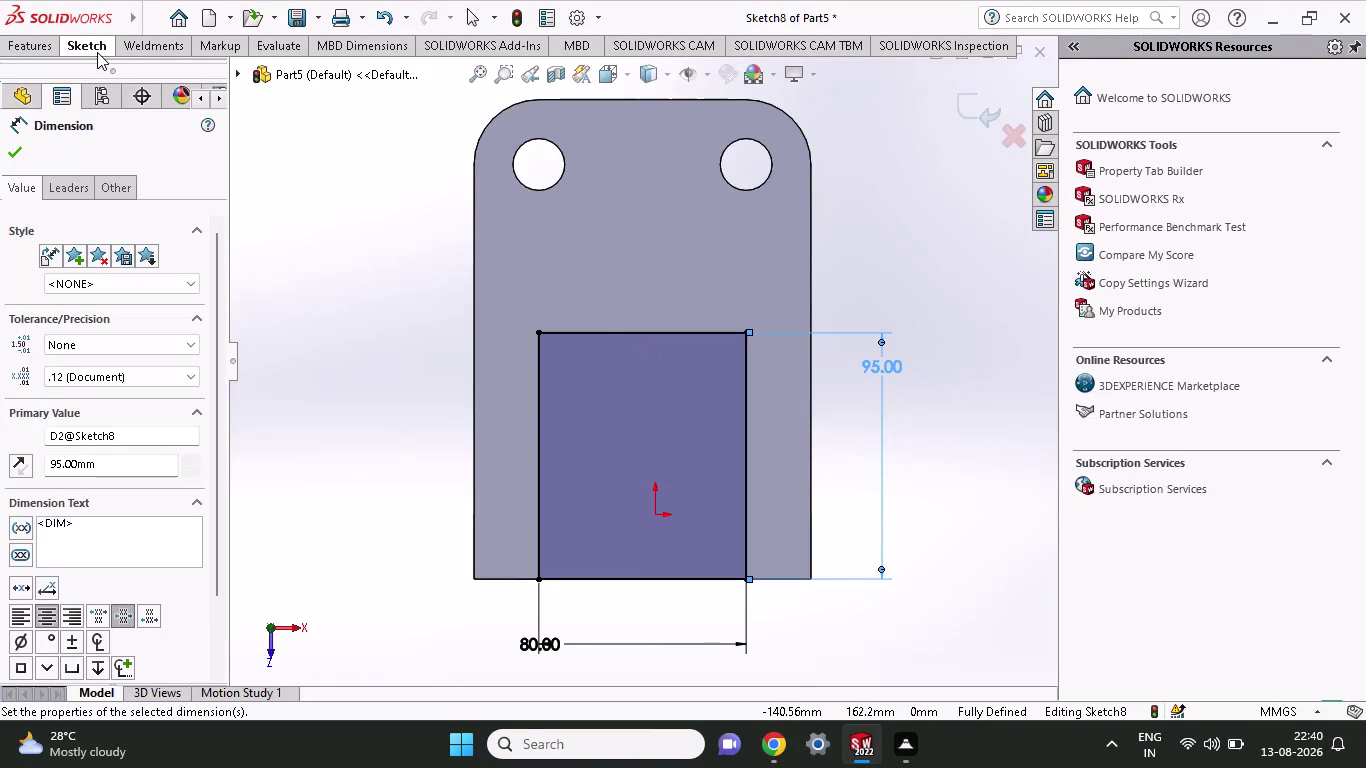
Start a sketch fillet on the corners of the 80 × 95 mm rectangle.
click(97, 52)
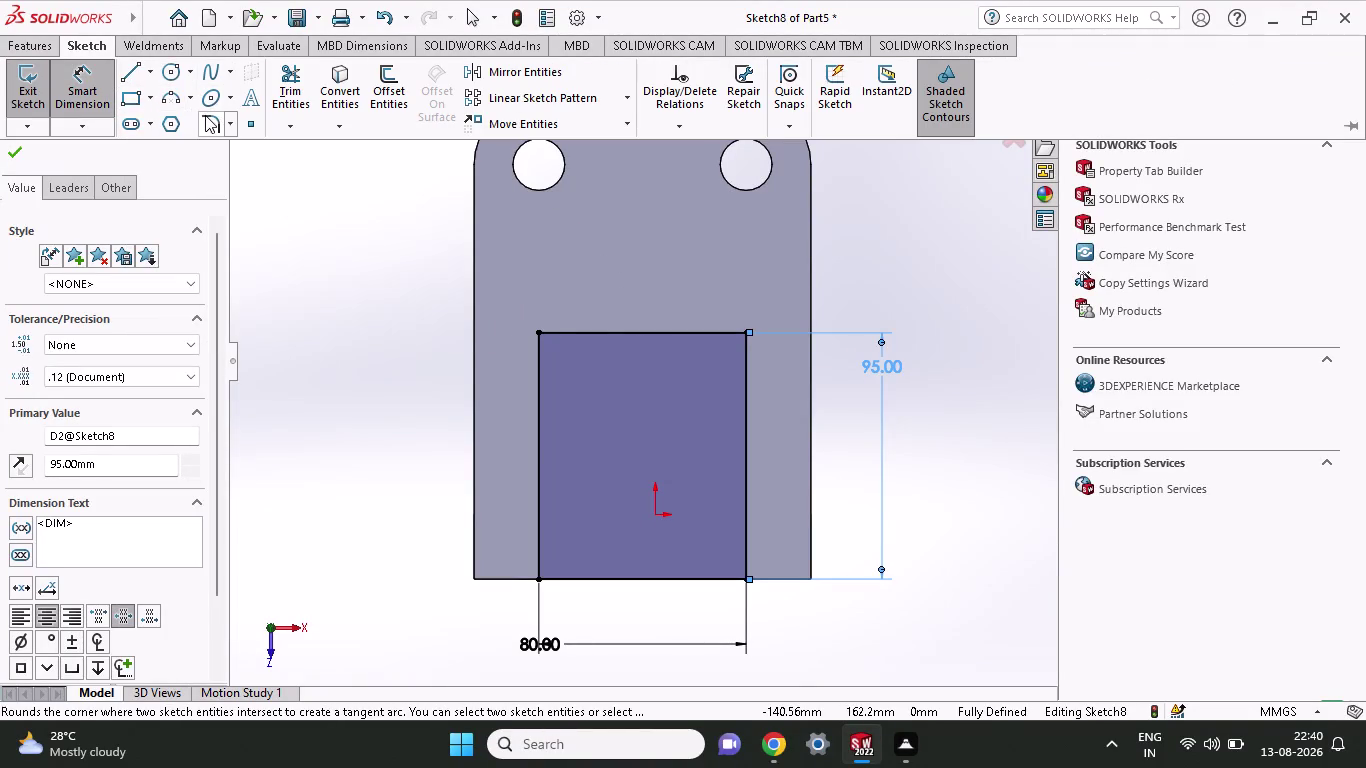
click(205, 117)
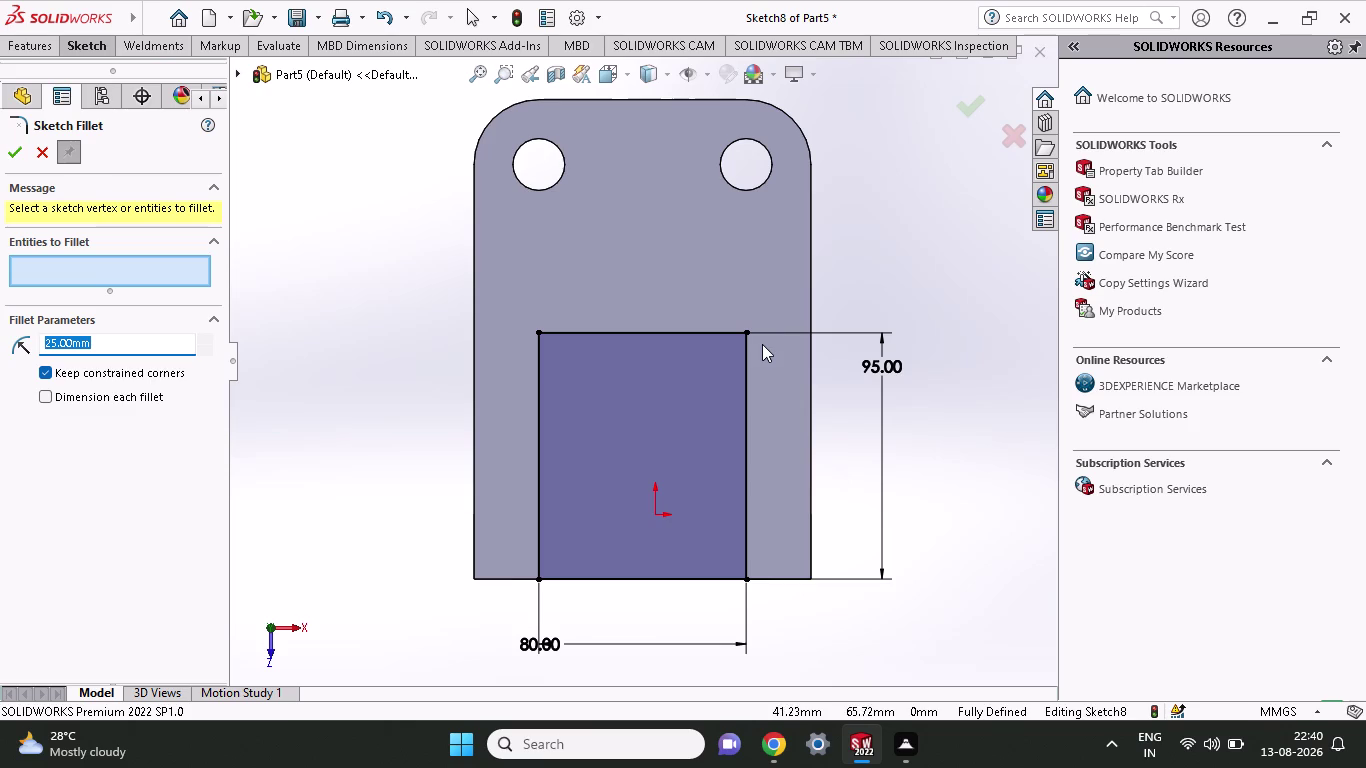
Try a 40 mm fillet on both top corners, then back out after the conflict warning.
click(747, 334)
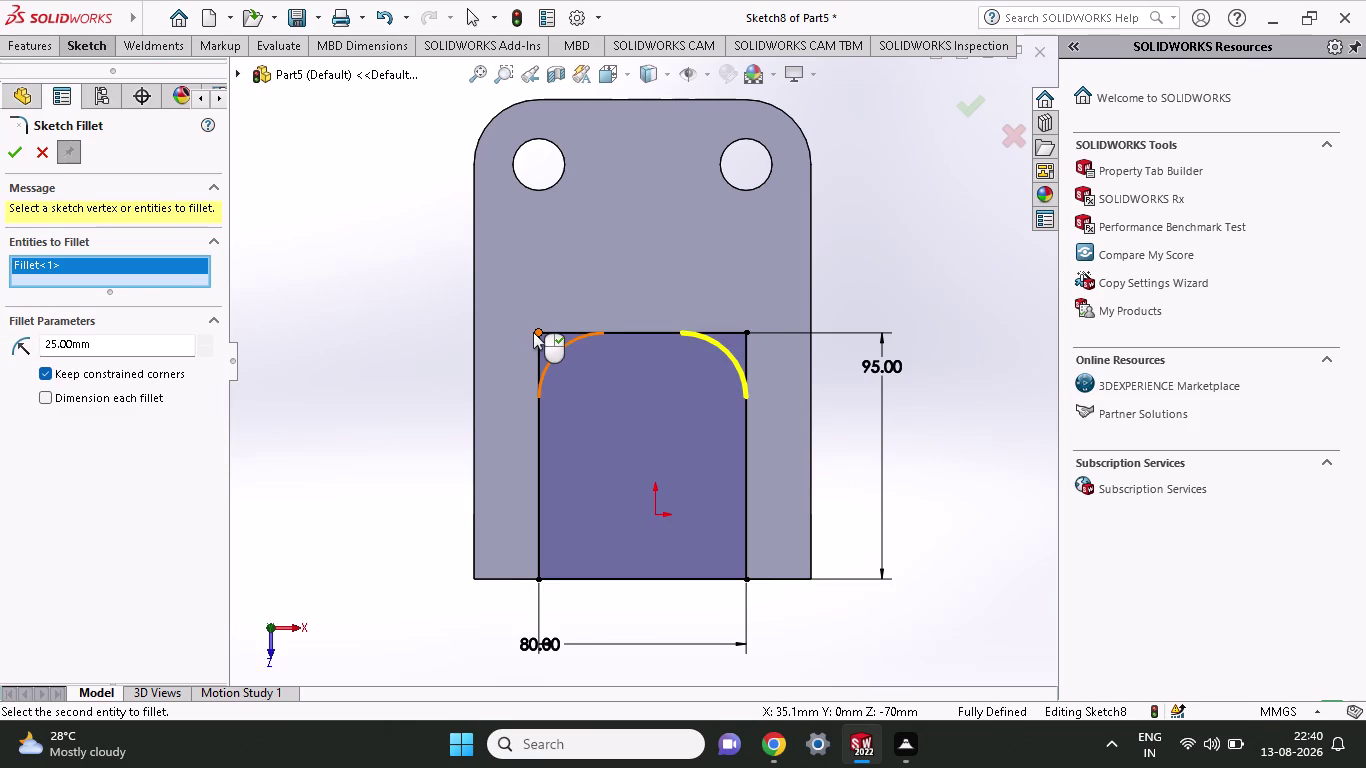
click(537, 332)
drag(105, 361, 100, 361)
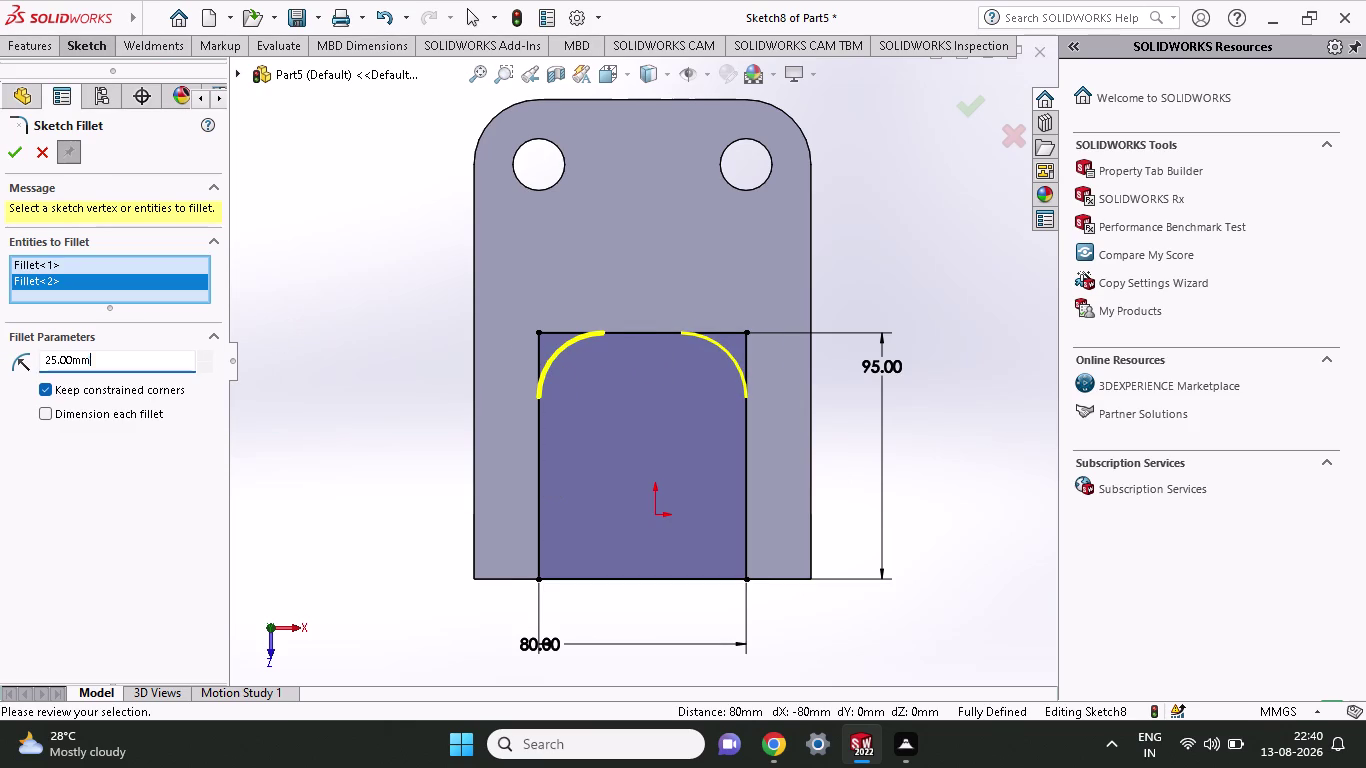
drag(100, 361, 0, 353)
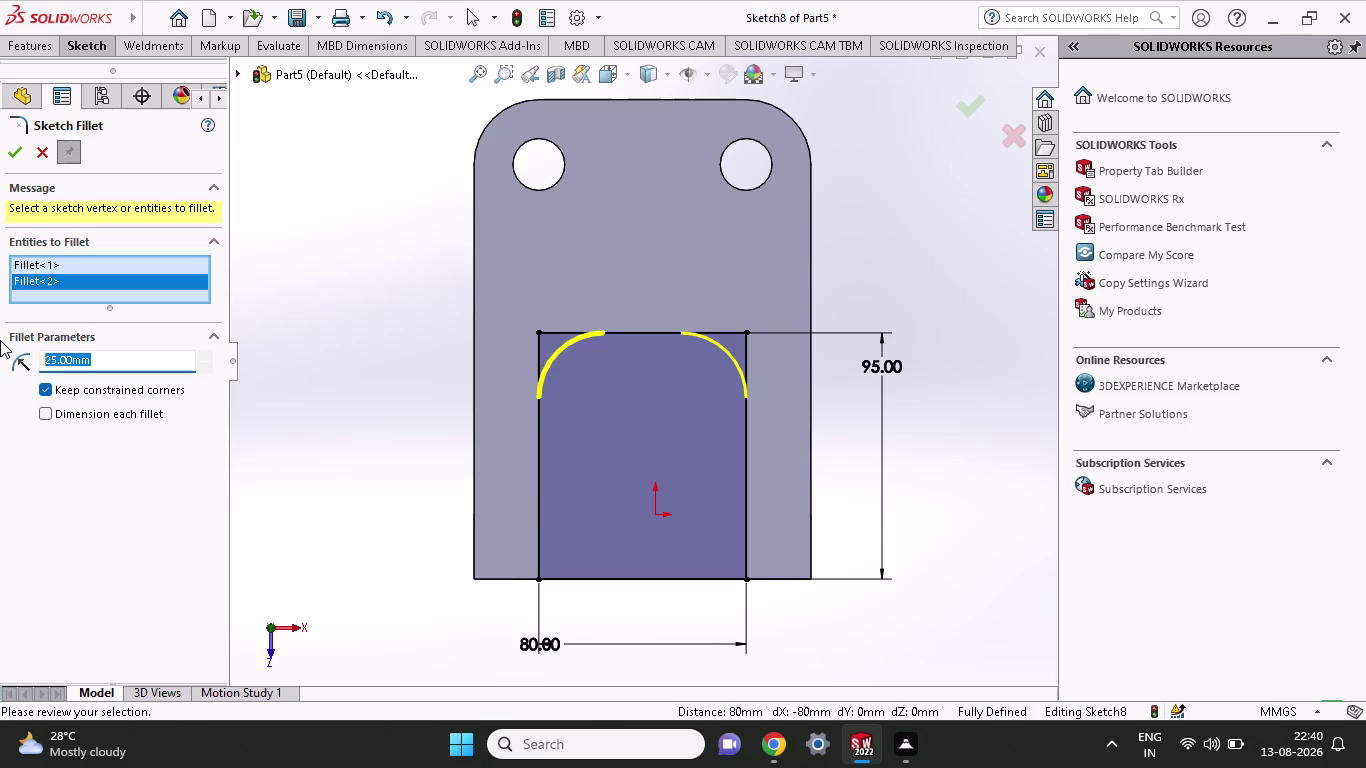
text(40)
key(Return)
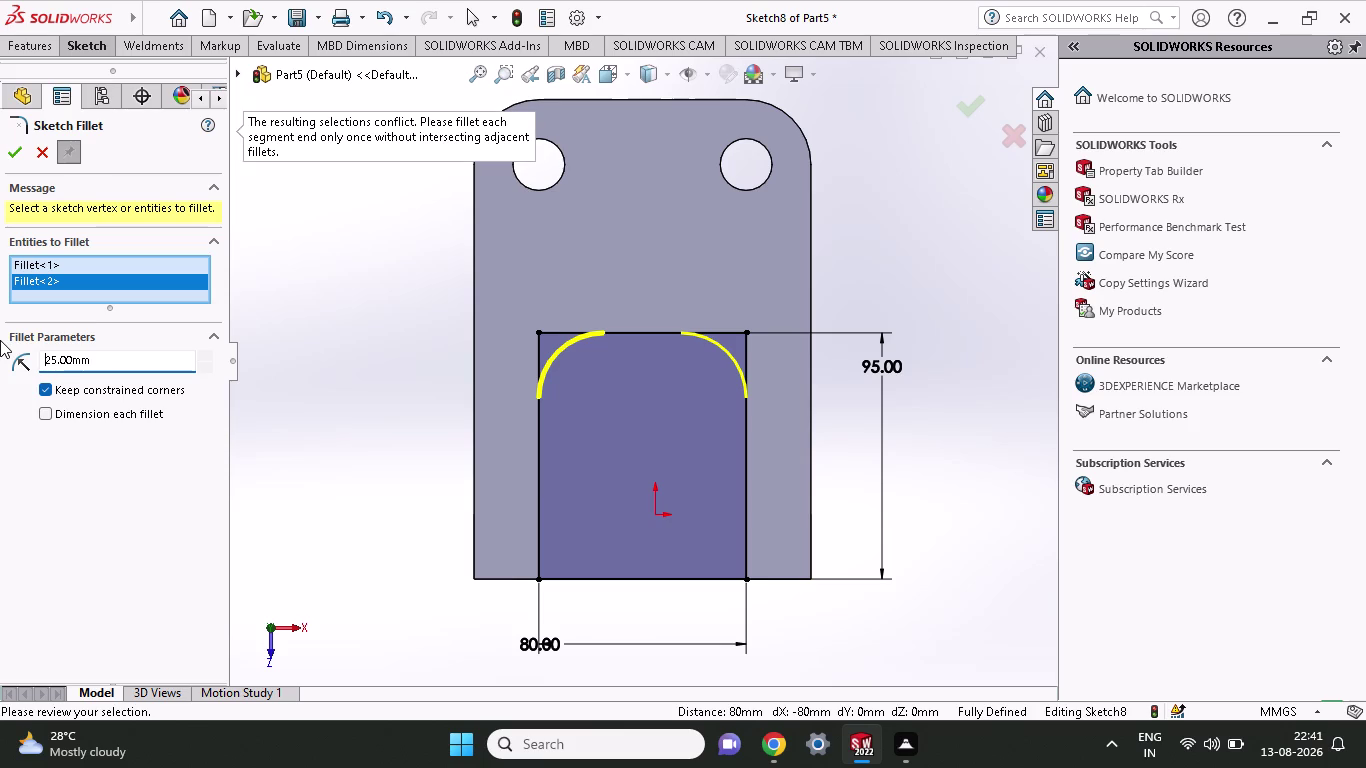
click(597, 218)
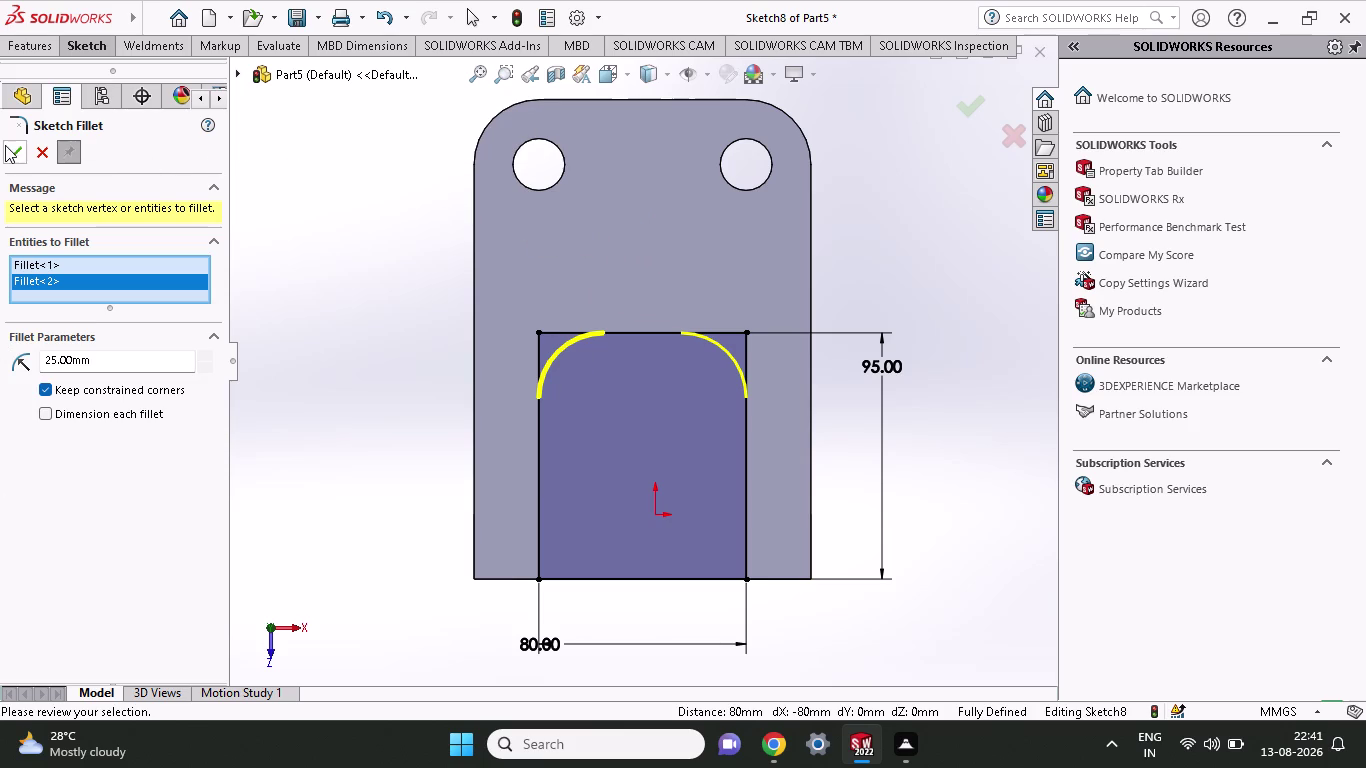
click(50, 155)
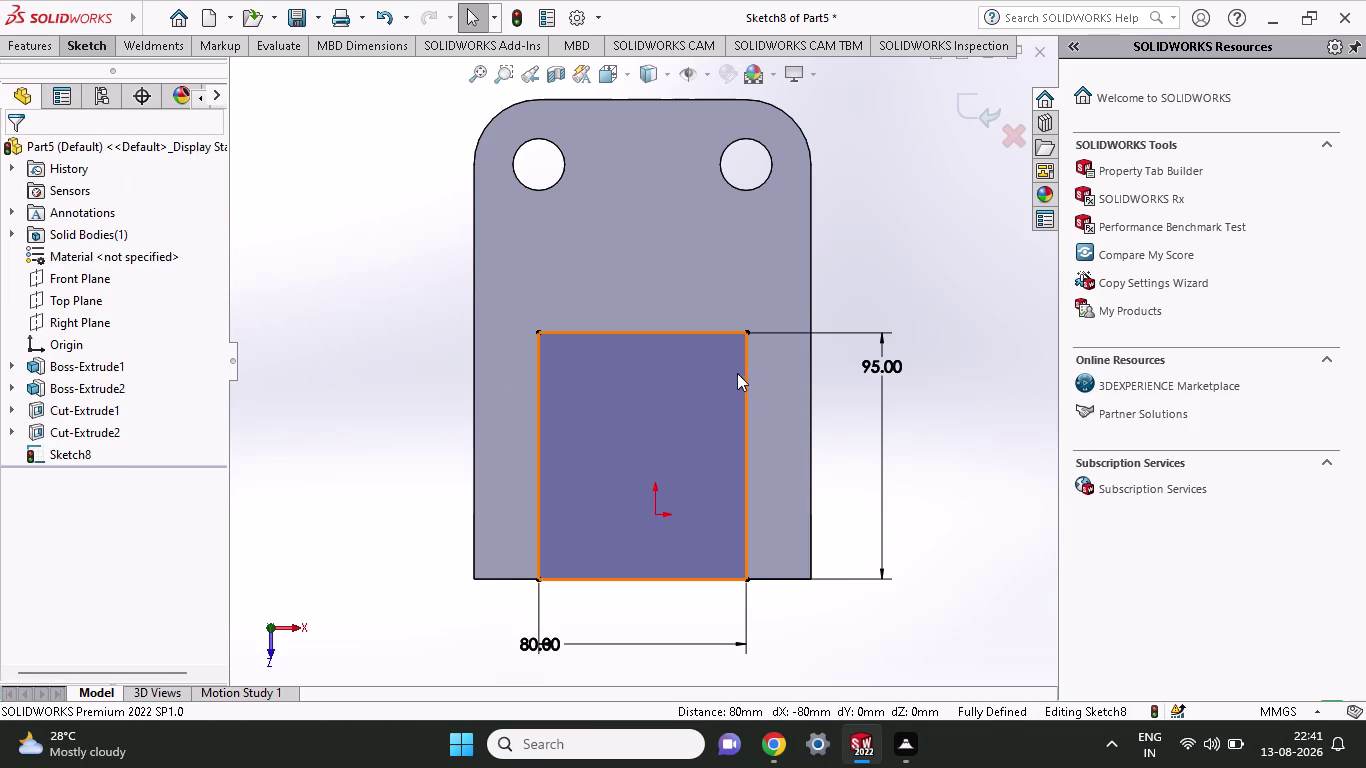
click(96, 47)
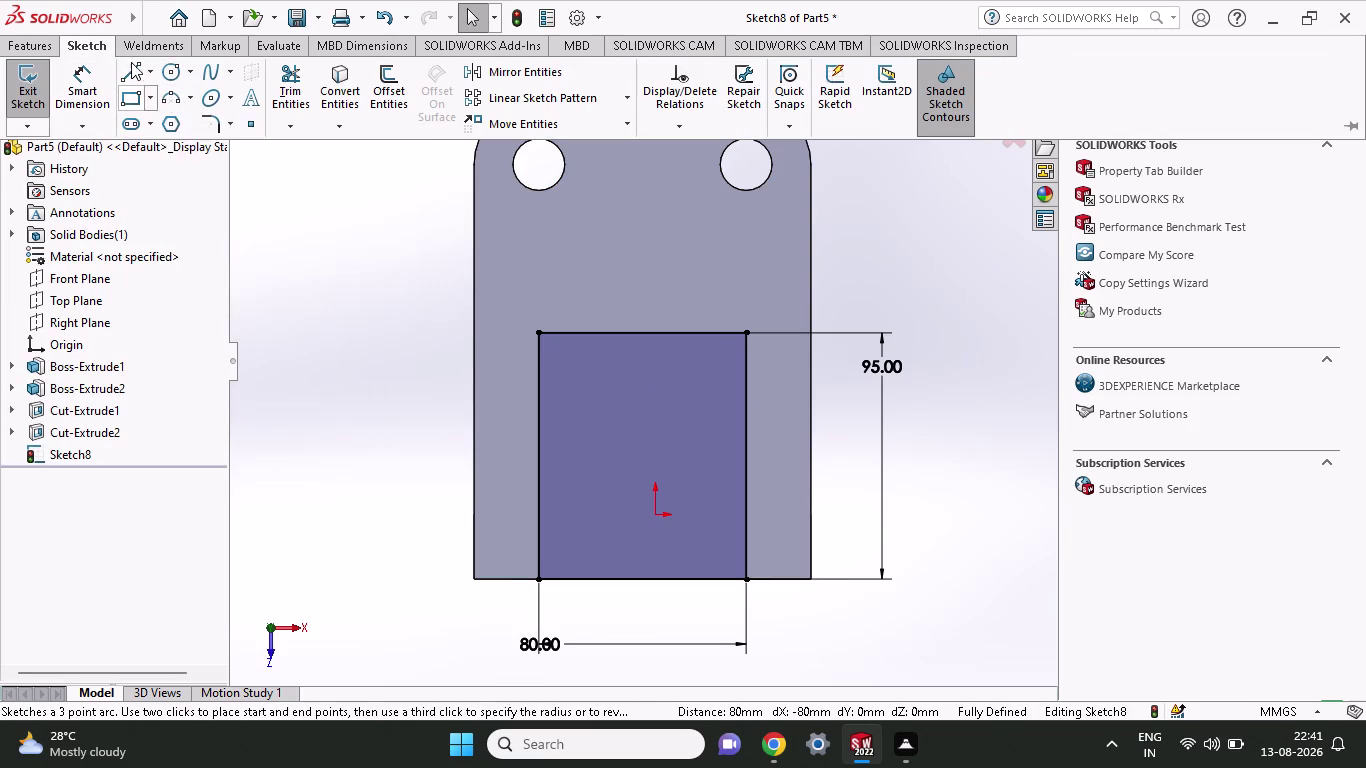
click(130, 62)
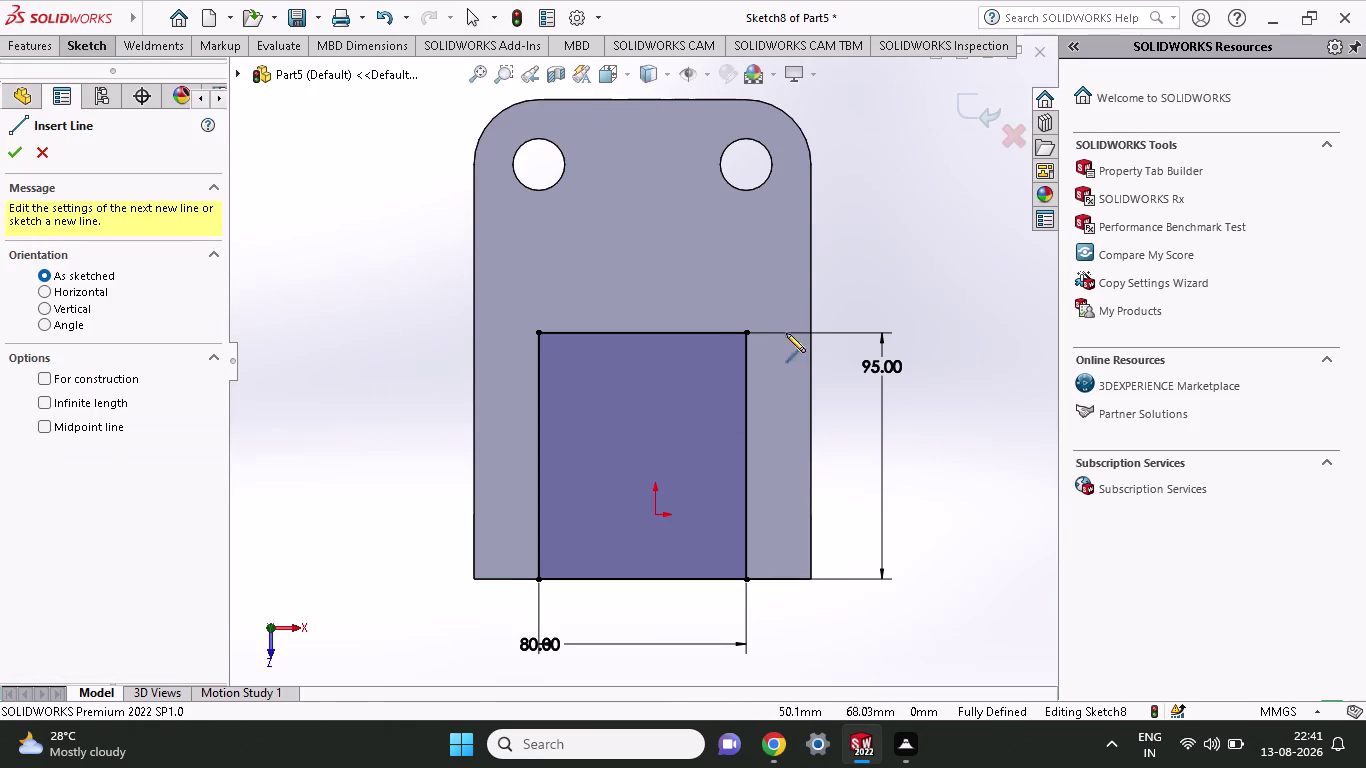
Draw a line partway down the rectangle's right edge to create a split point.
click(750, 330)
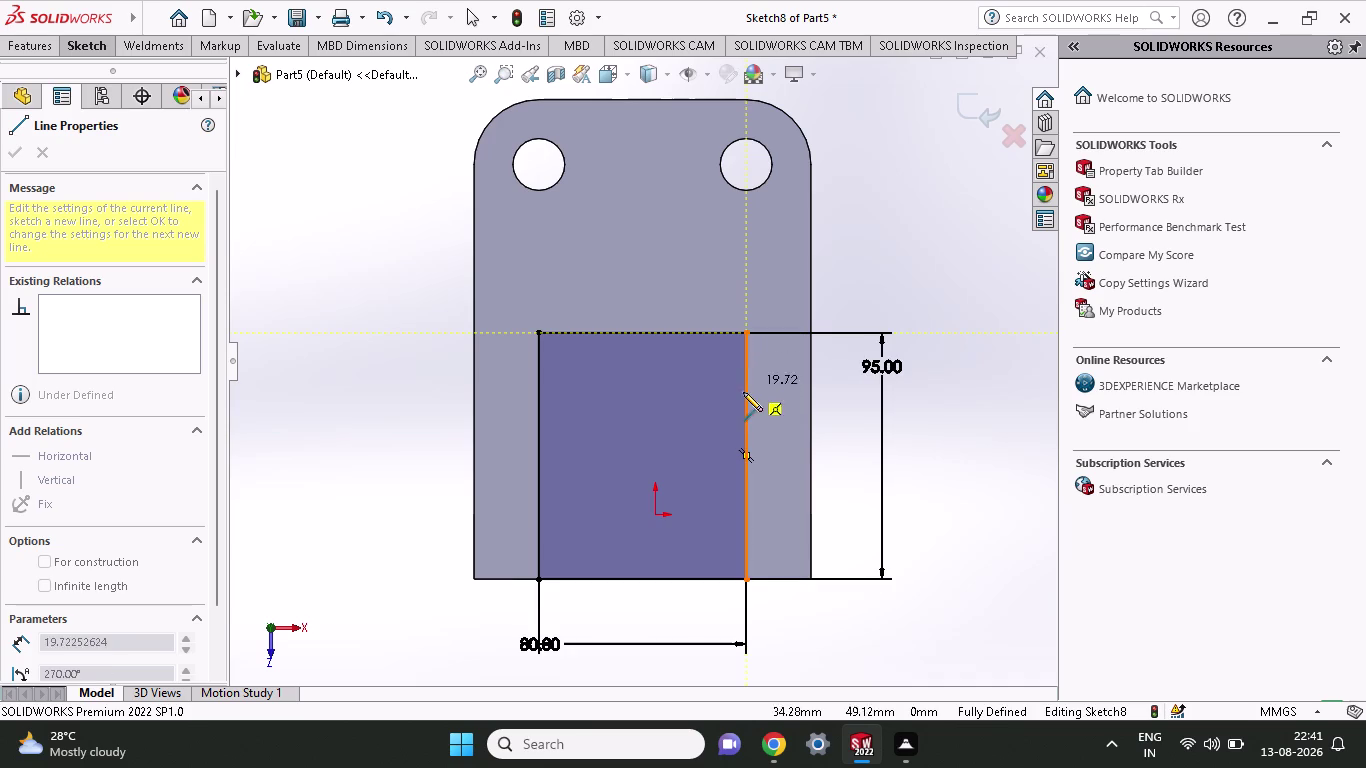
click(746, 505)
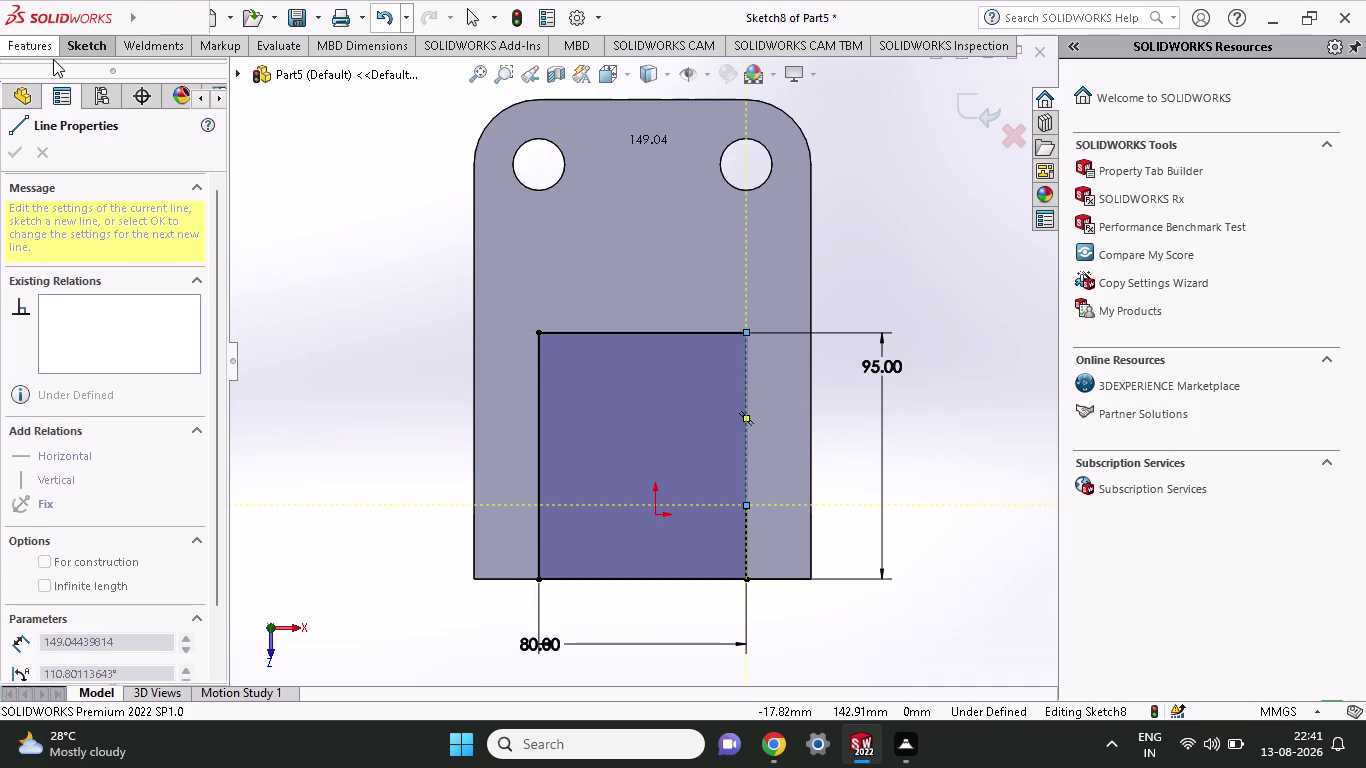
click(70, 51)
Dimension the split point 40 mm below the top-right corner.
click(89, 98)
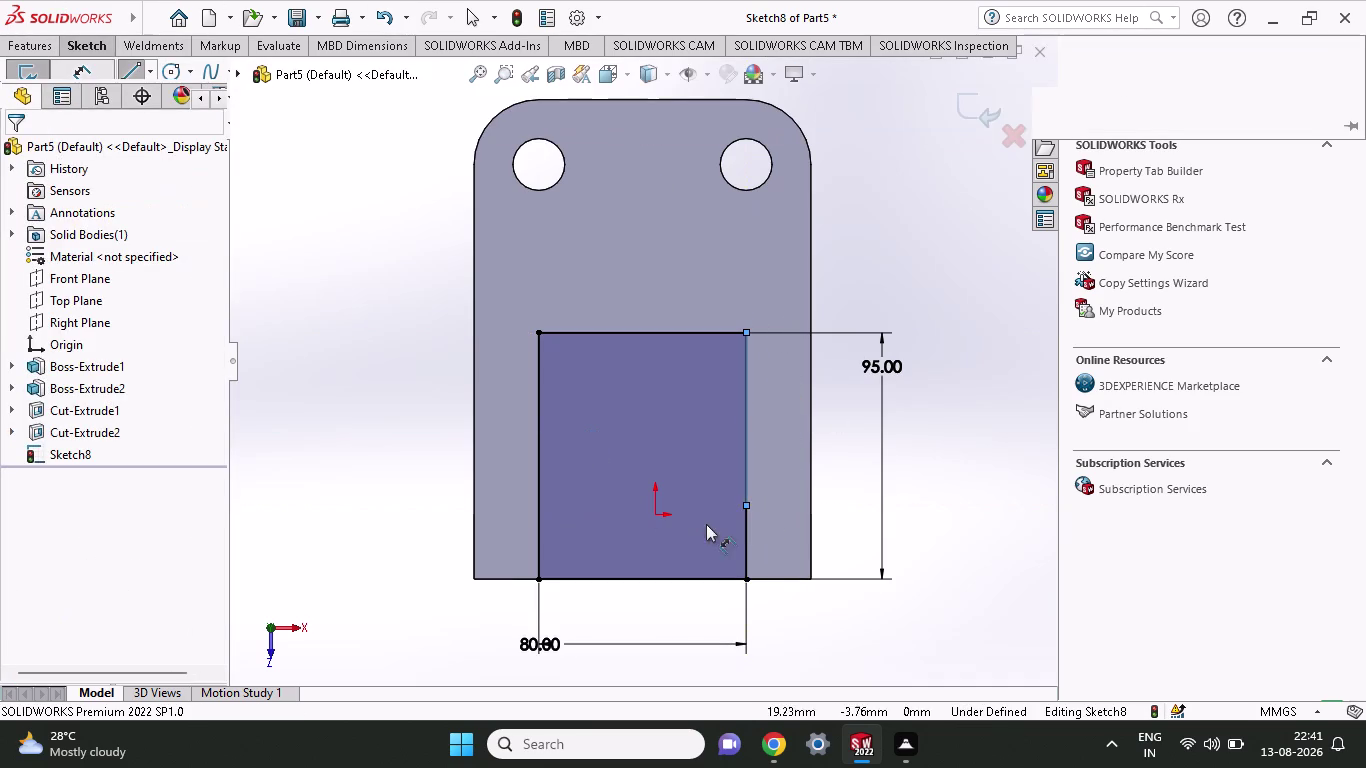
click(748, 508)
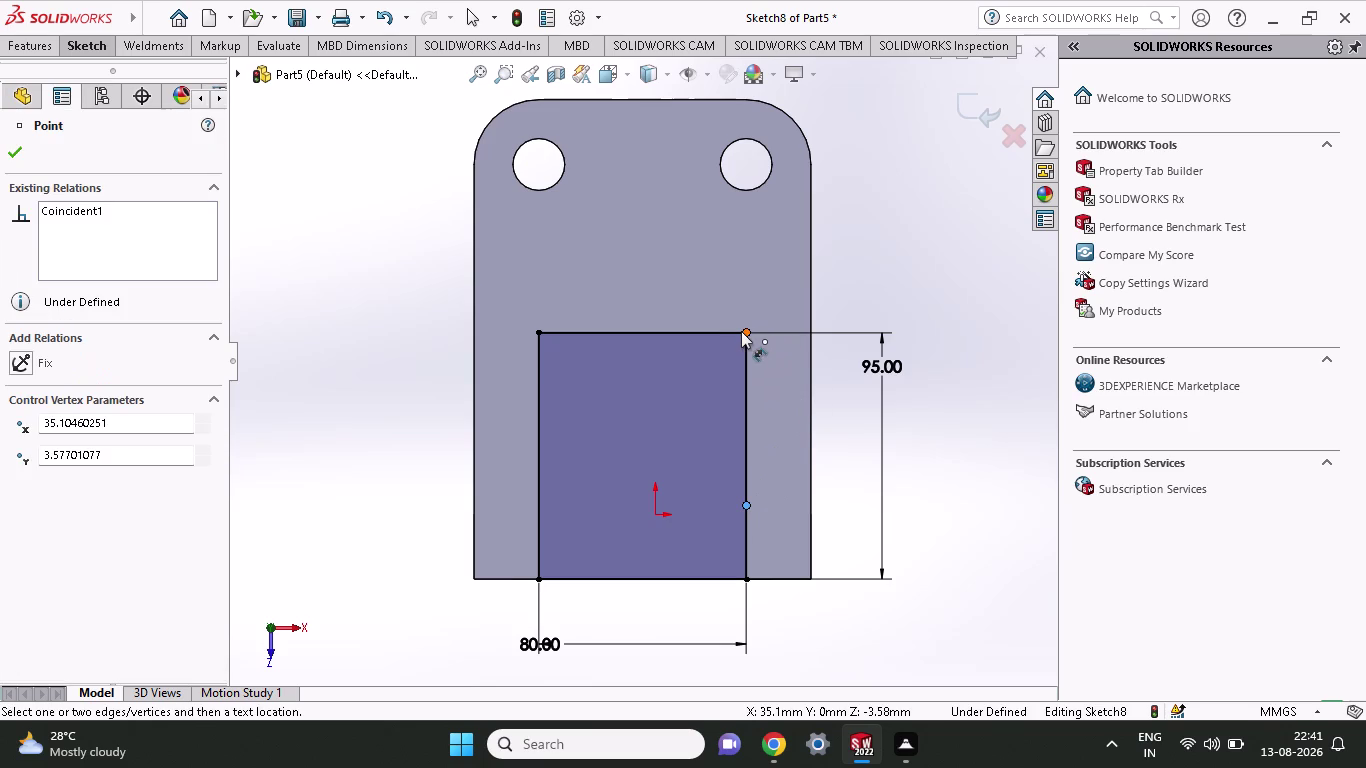
click(741, 331)
click(995, 461)
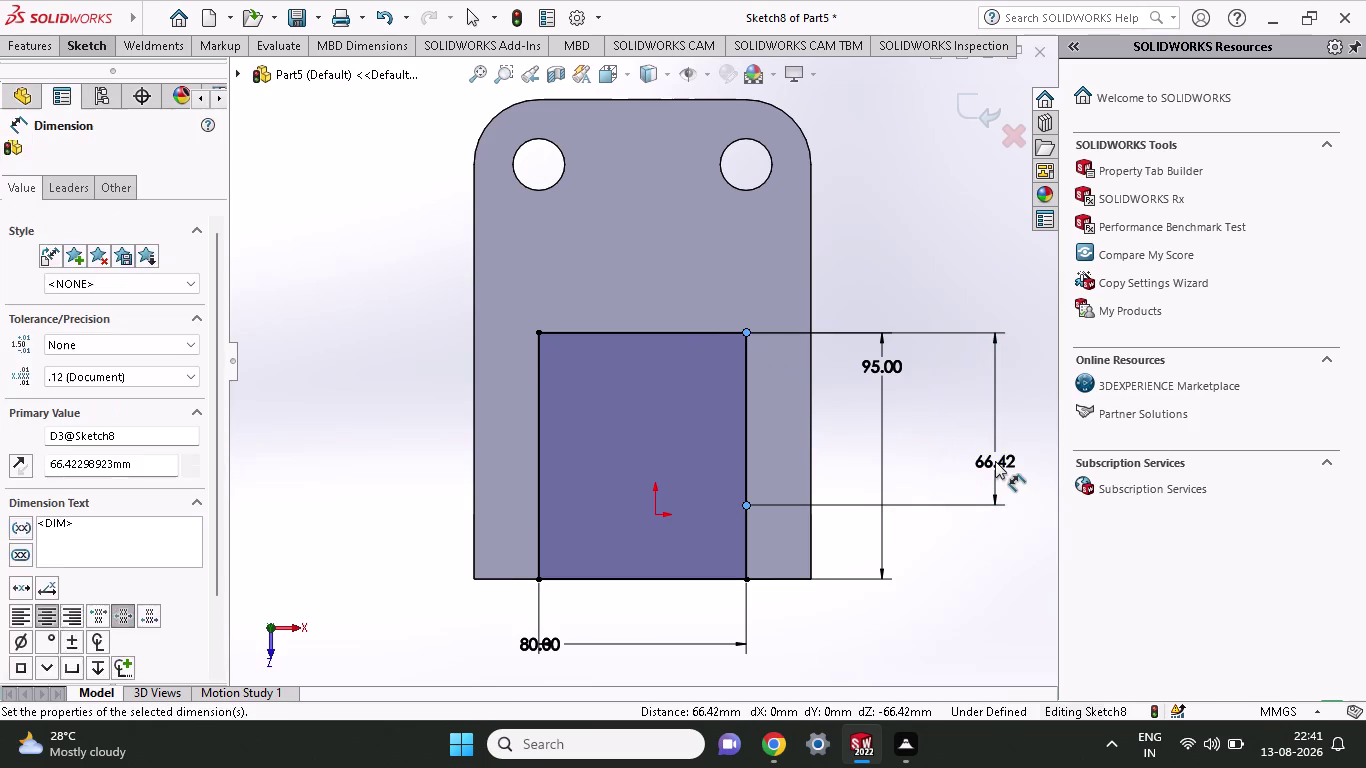
text(40)
key(Return)
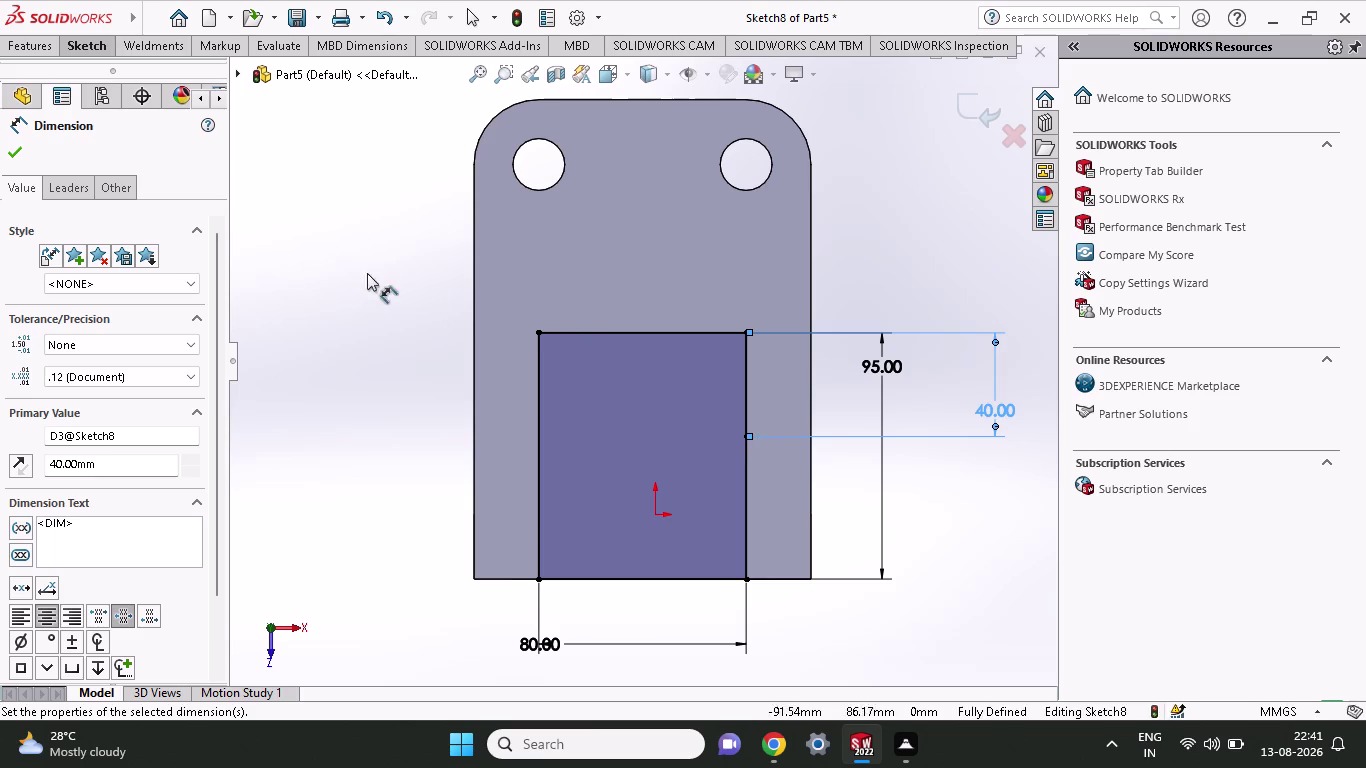
click(110, 36)
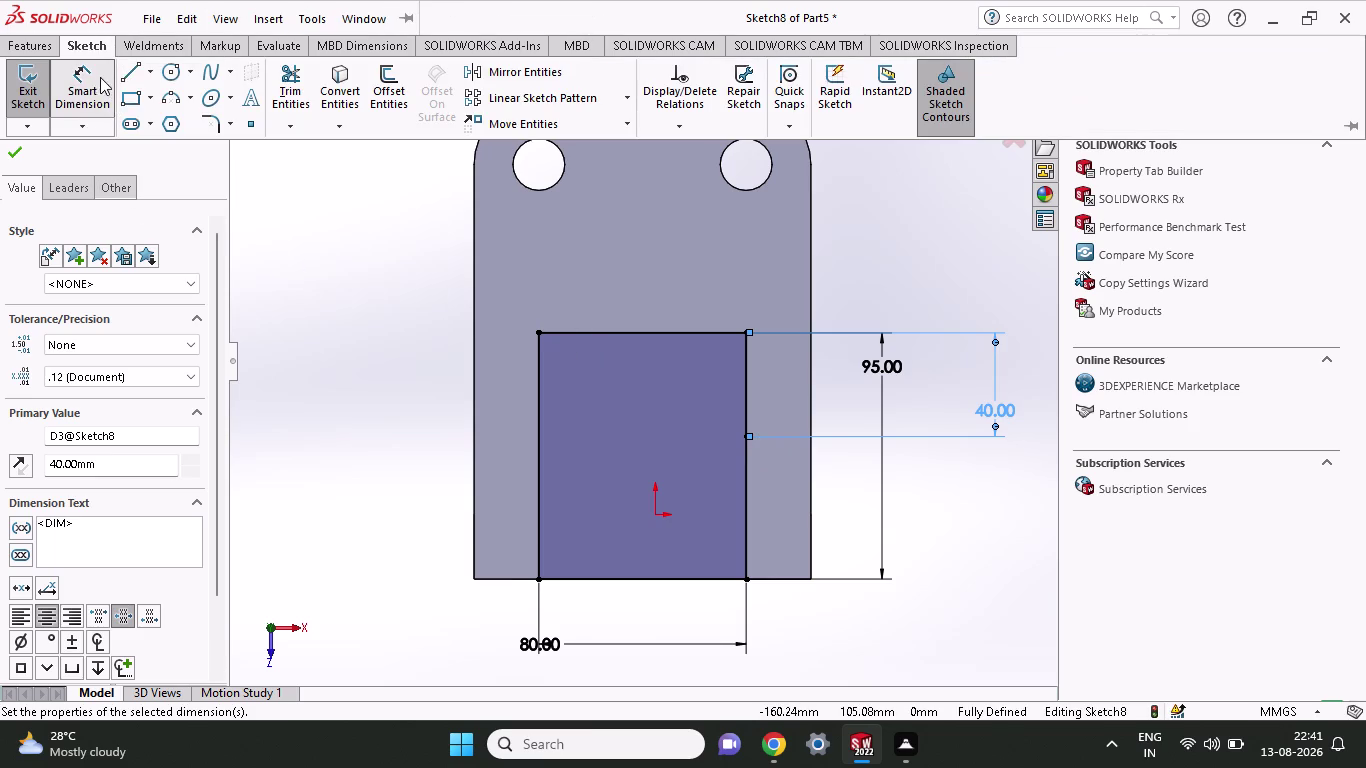
click(124, 81)
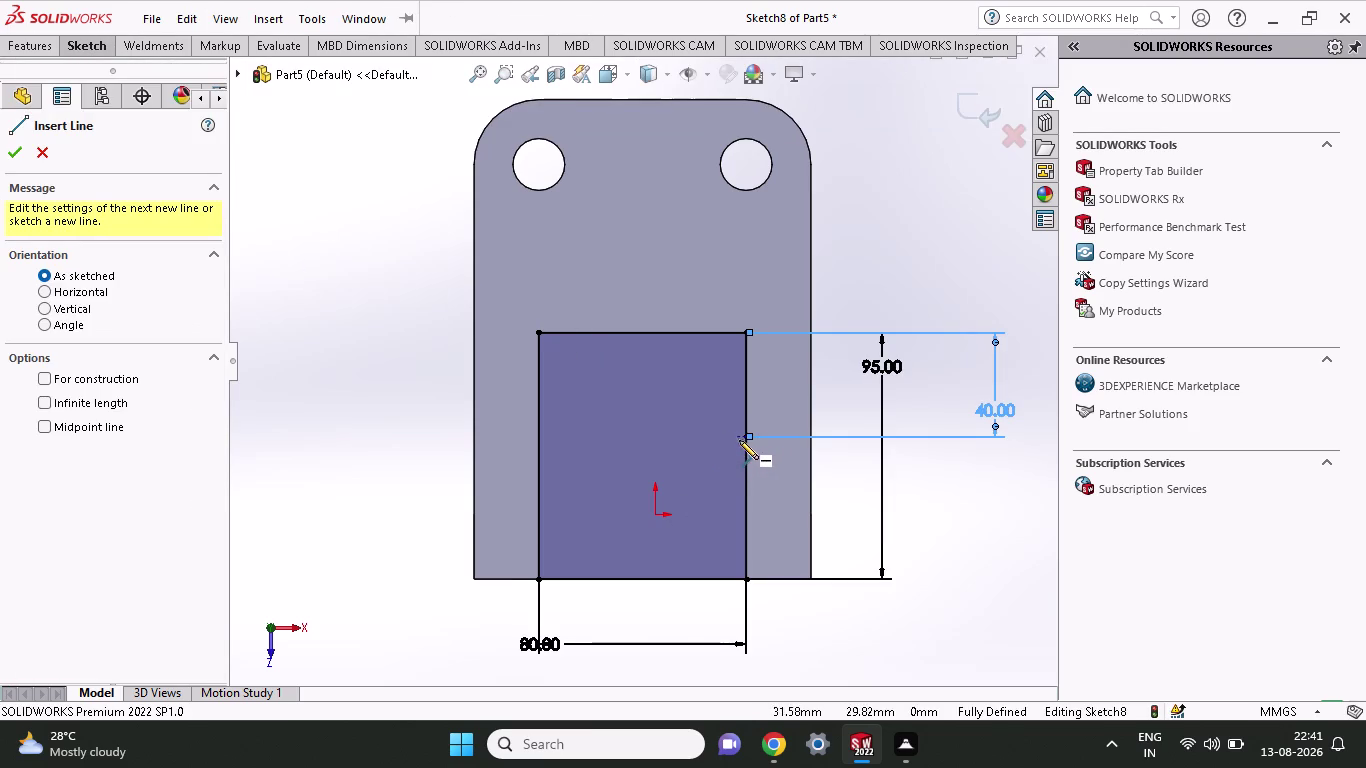
Draw a line from the 40 mm point to the left edge, then undo it.
click(744, 442)
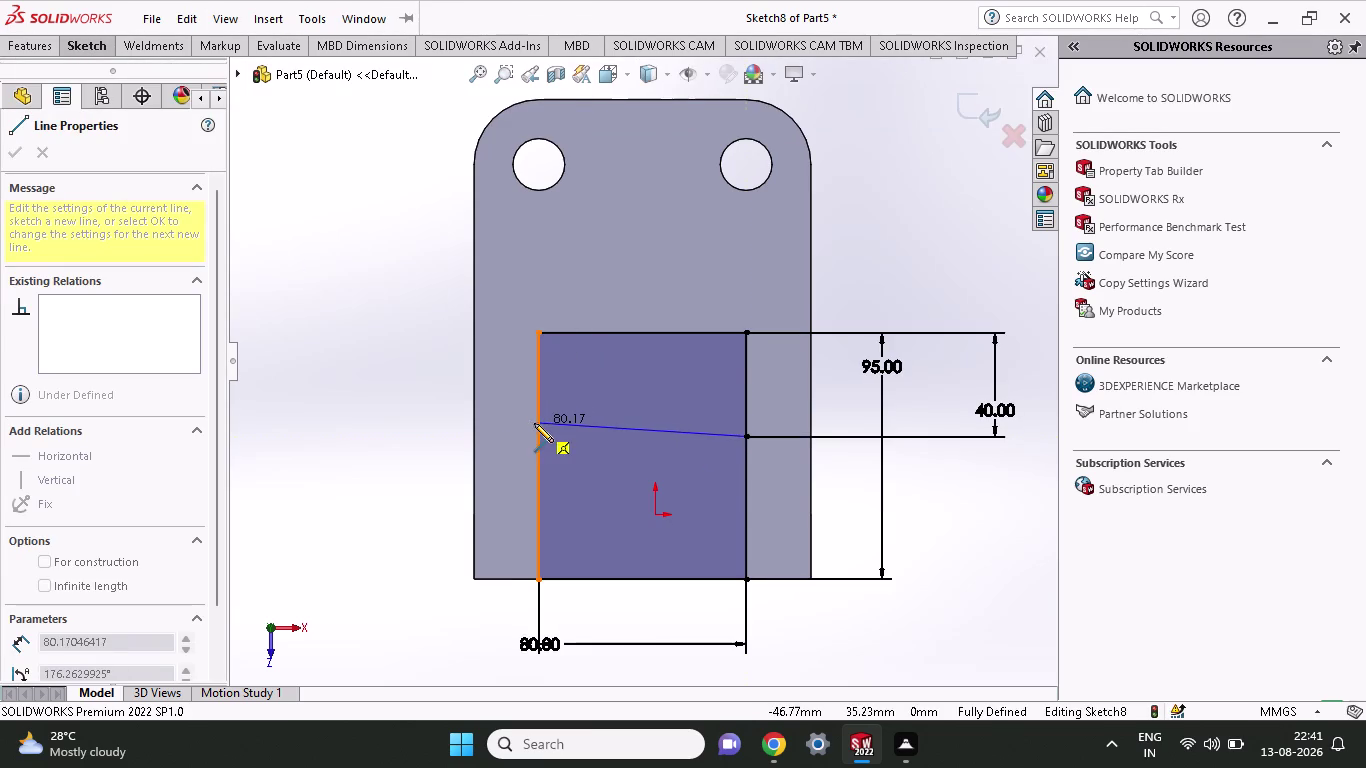
click(534, 423)
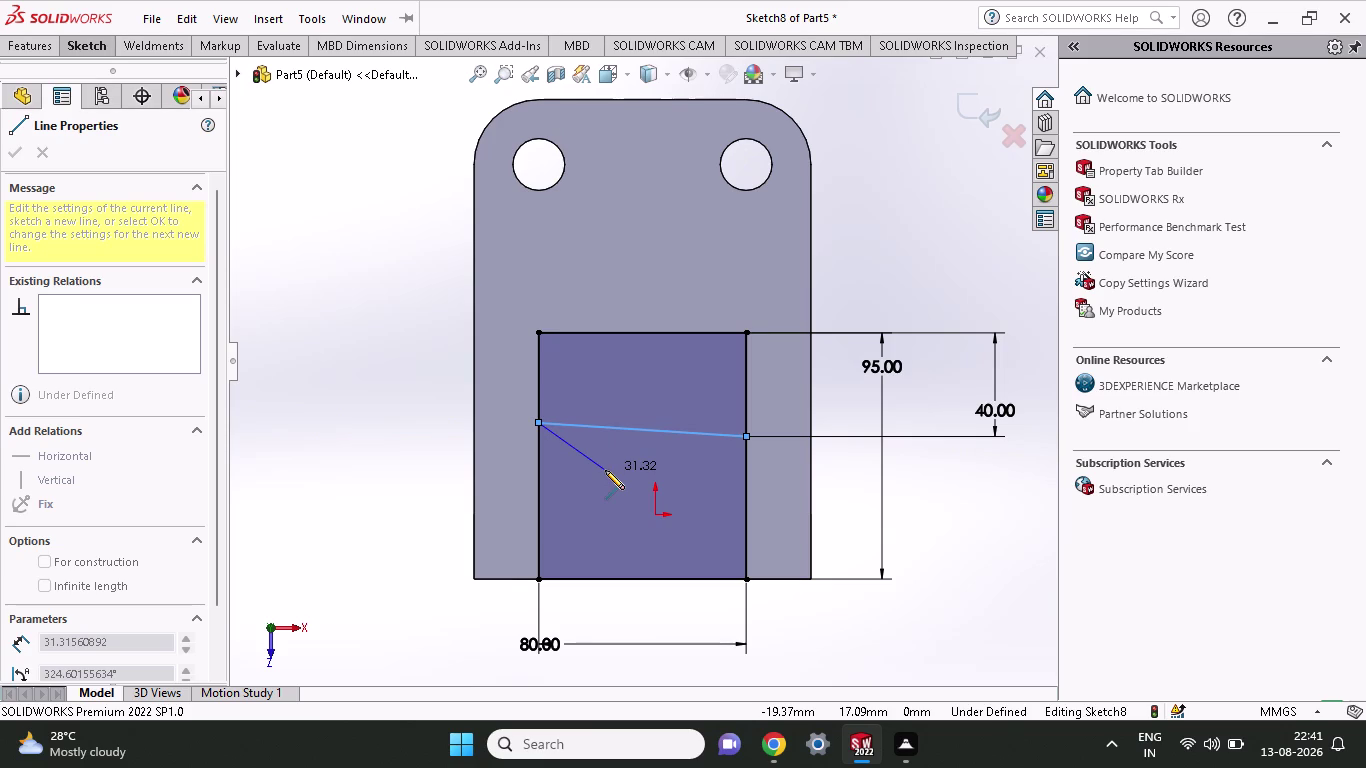
key(ctrl+z)
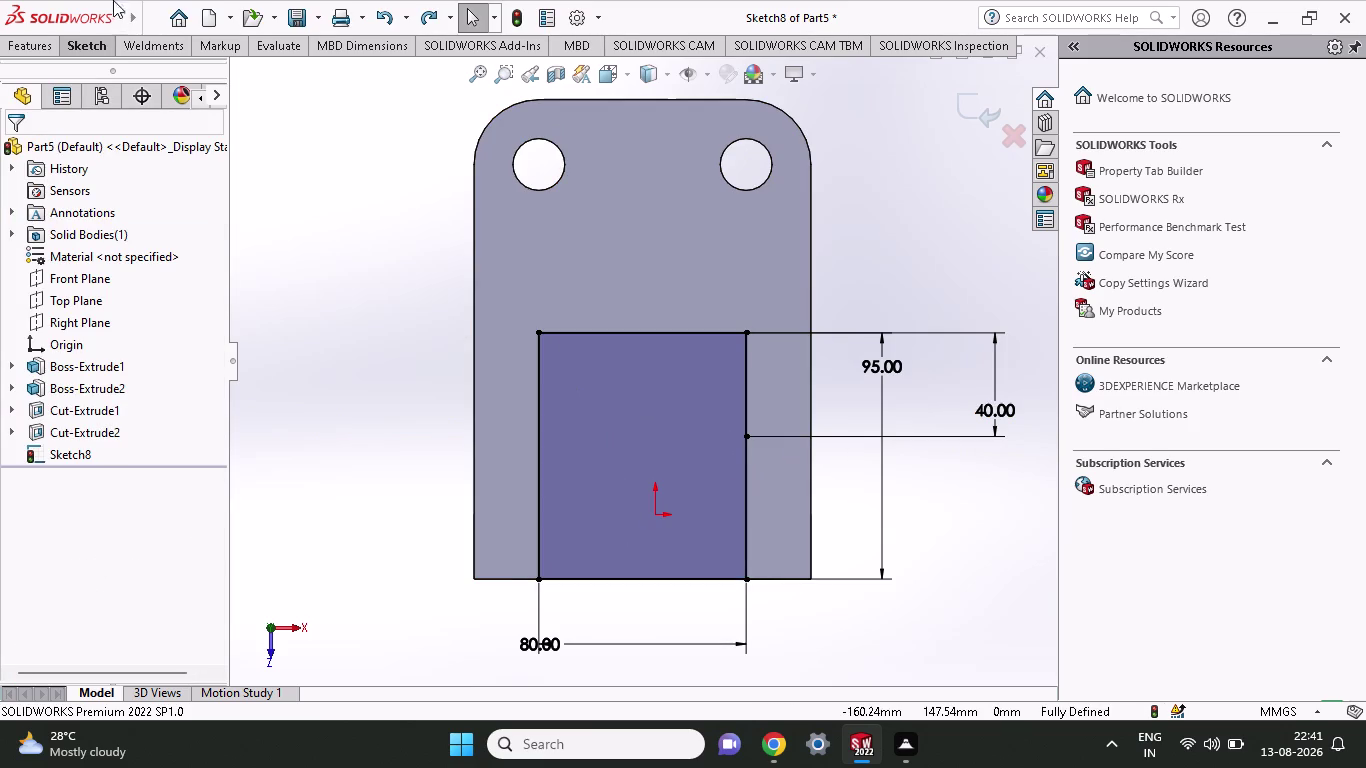
Redraw the horizontal line from the 40 mm point to the left edge.
click(94, 40)
click(133, 77)
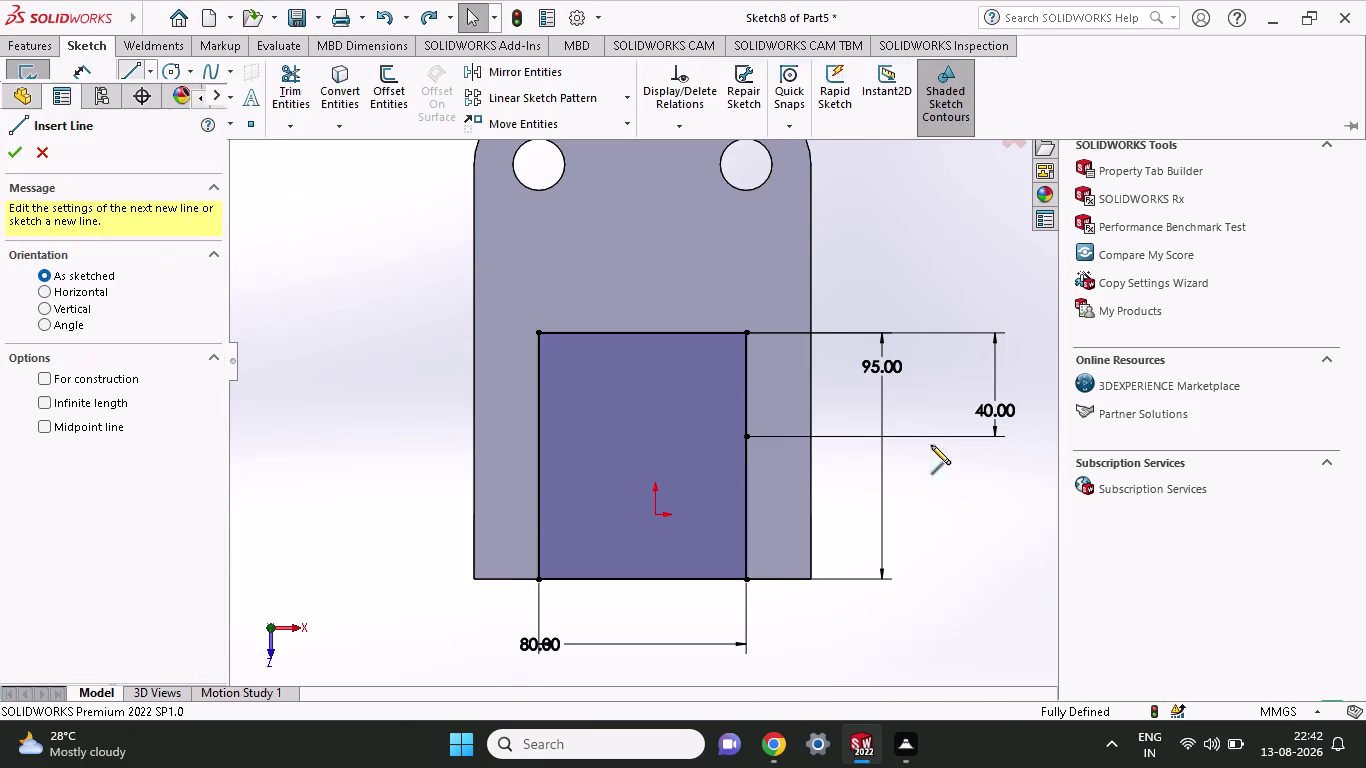
click(750, 440)
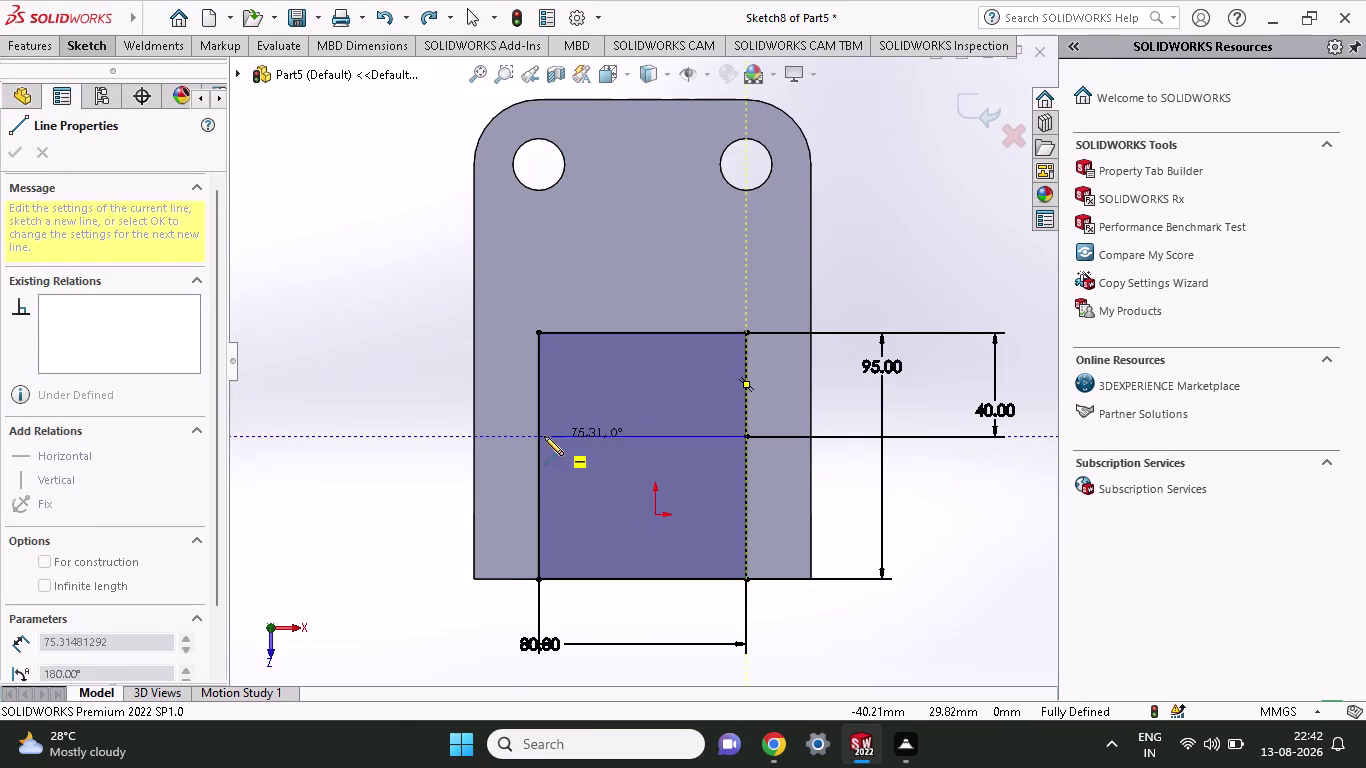
click(535, 433)
key(Escape)
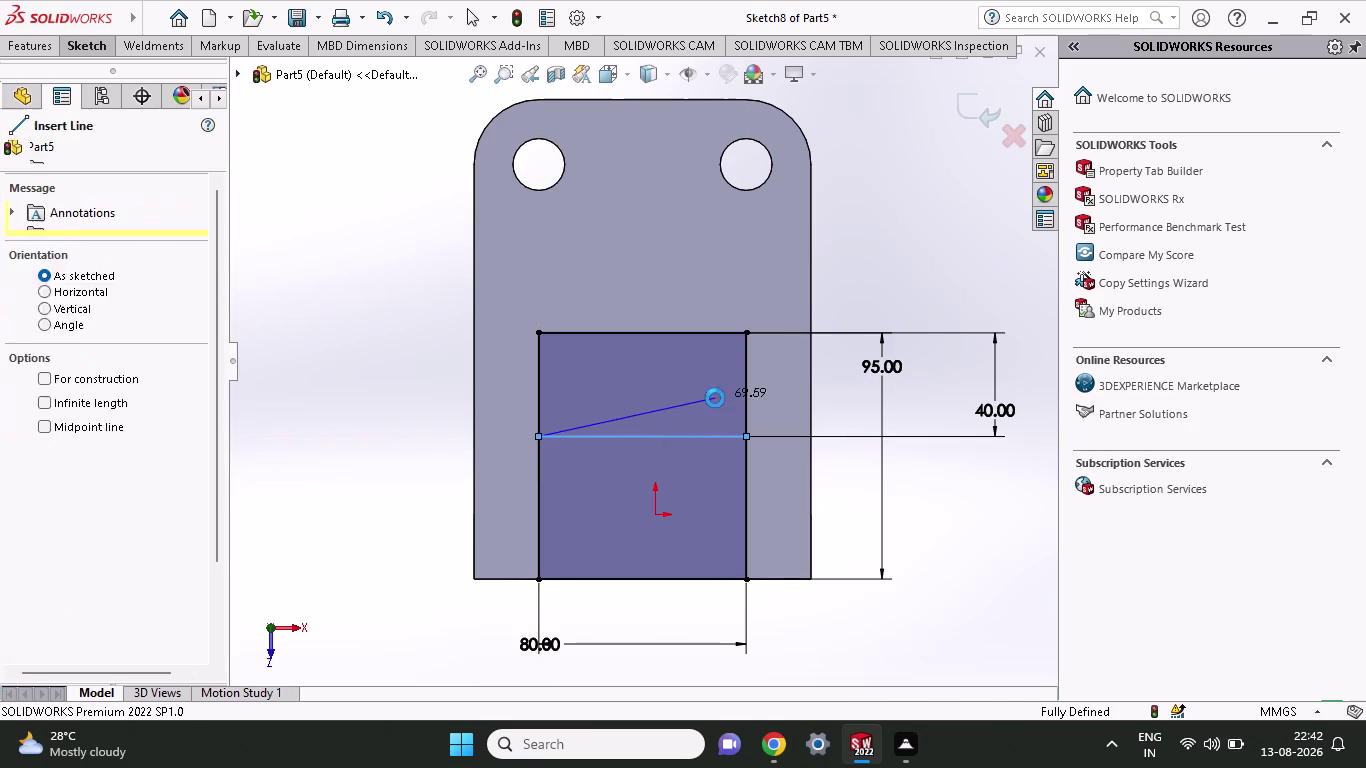
click(88, 57)
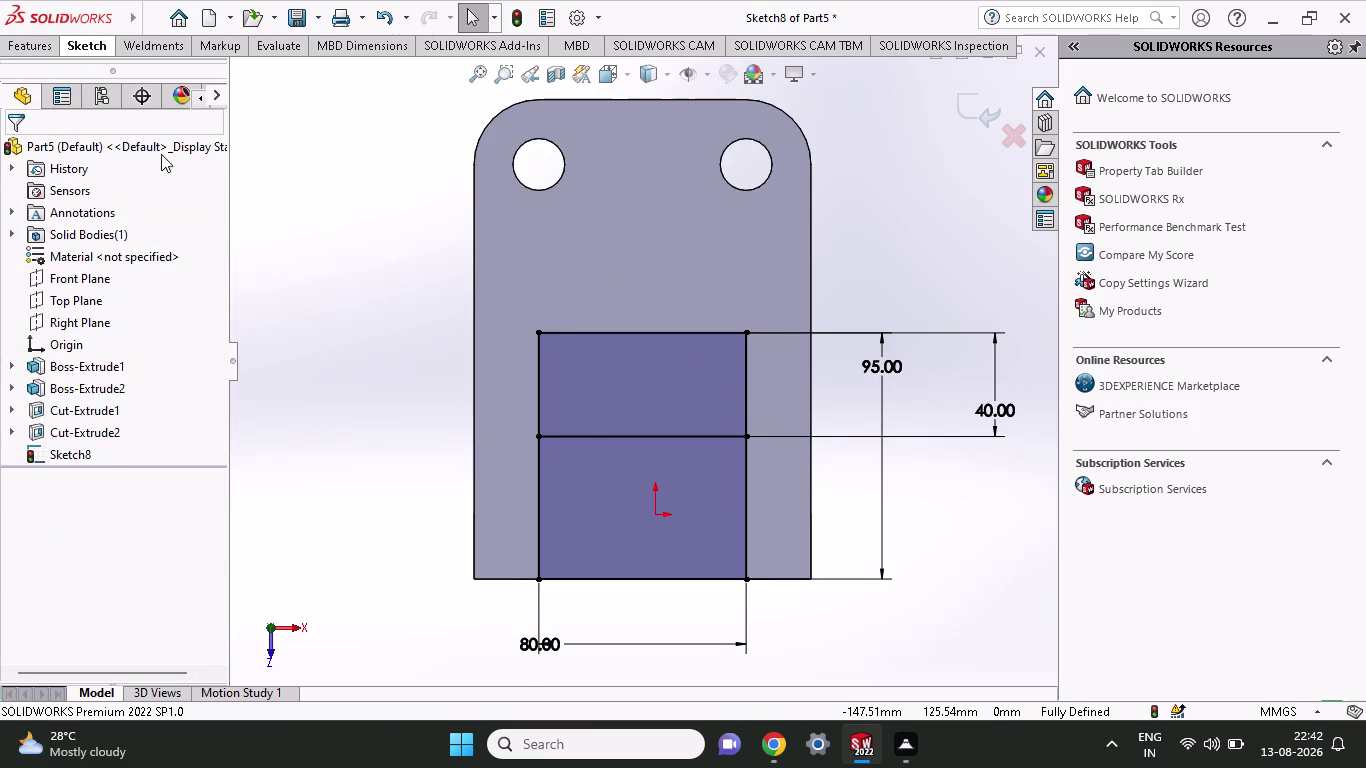
click(71, 39)
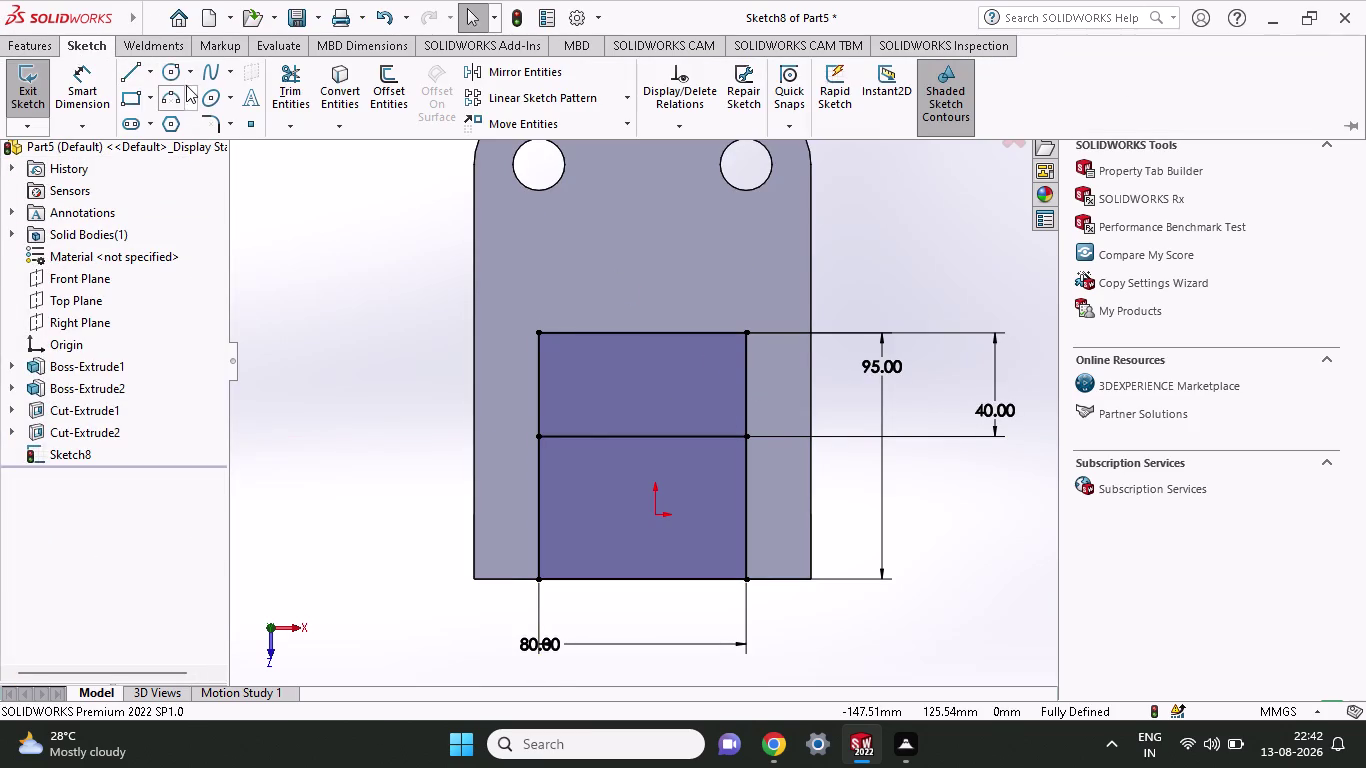
click(175, 78)
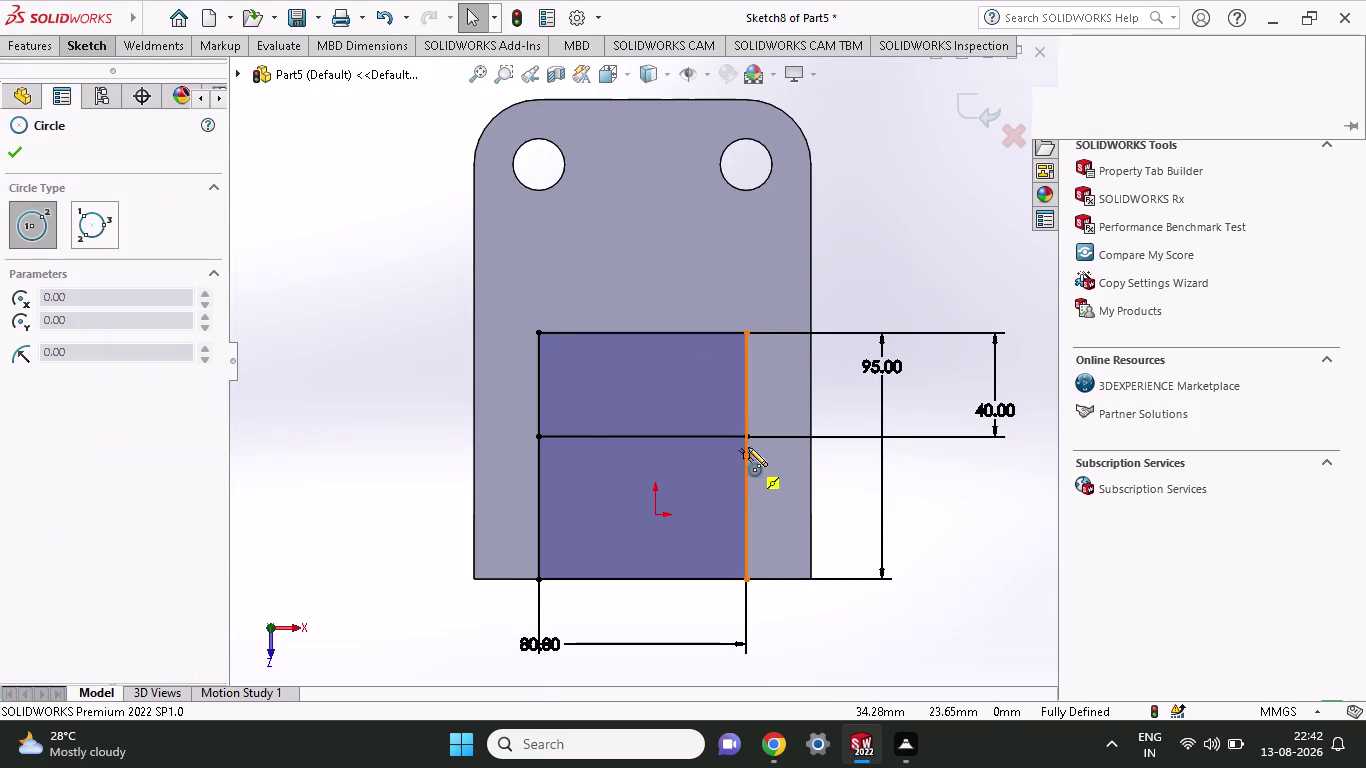
Draw a 40 mm-radius circle centred on the middle line, touching both sides.
click(643, 438)
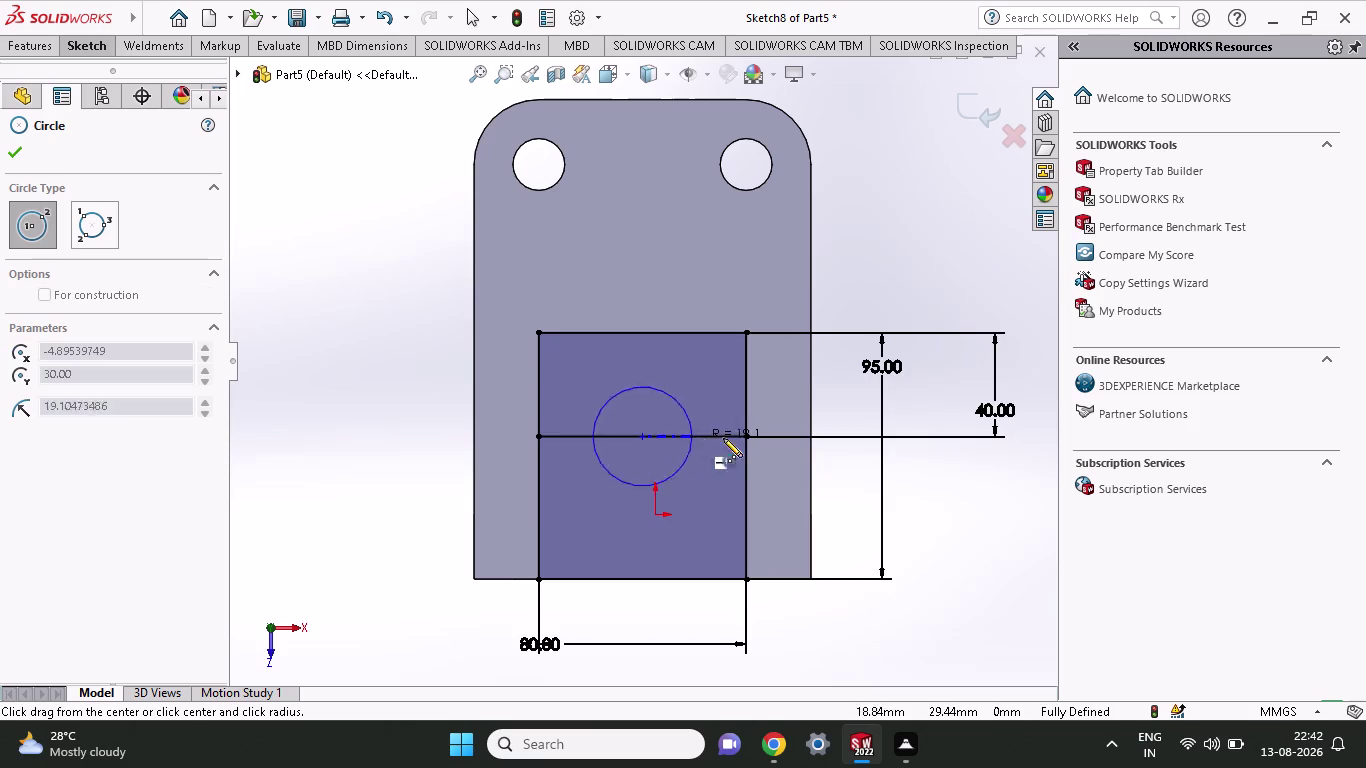
click(744, 438)
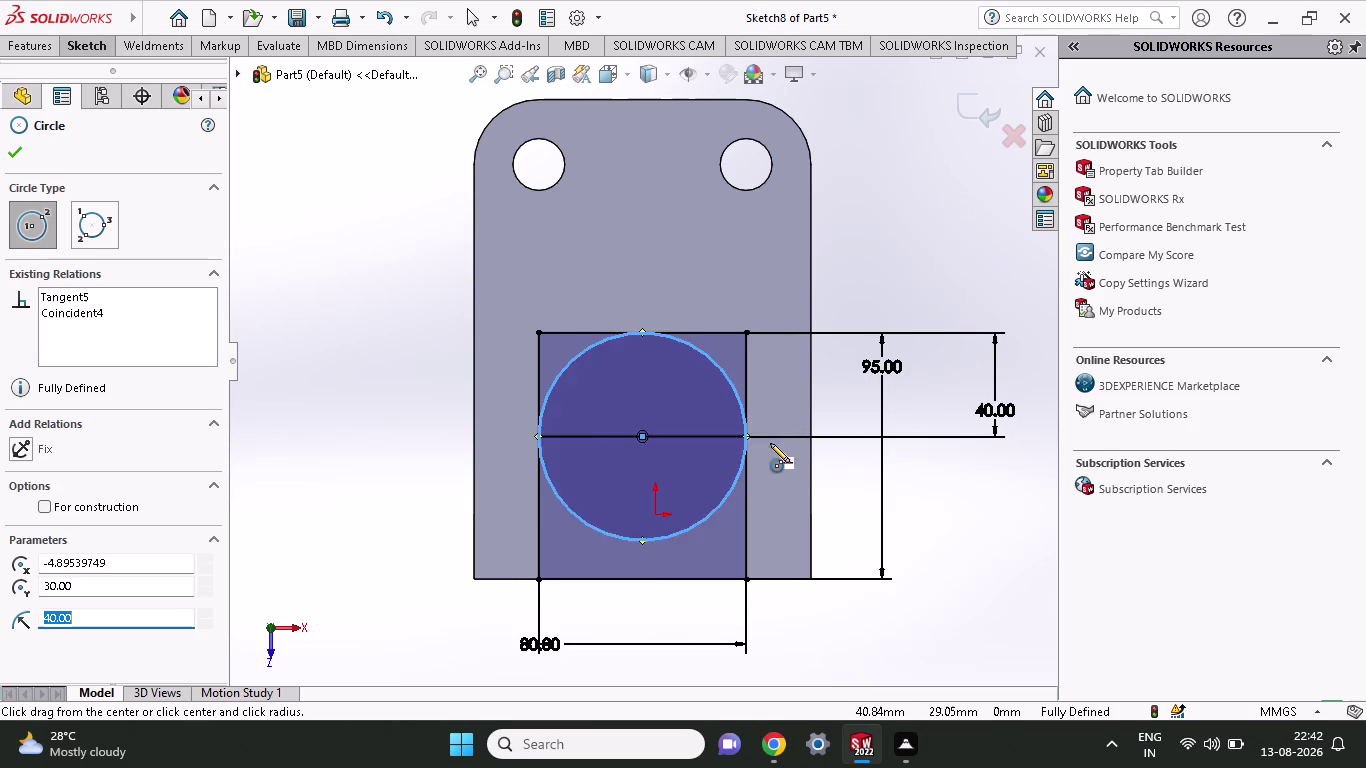
click(98, 45)
click(282, 80)
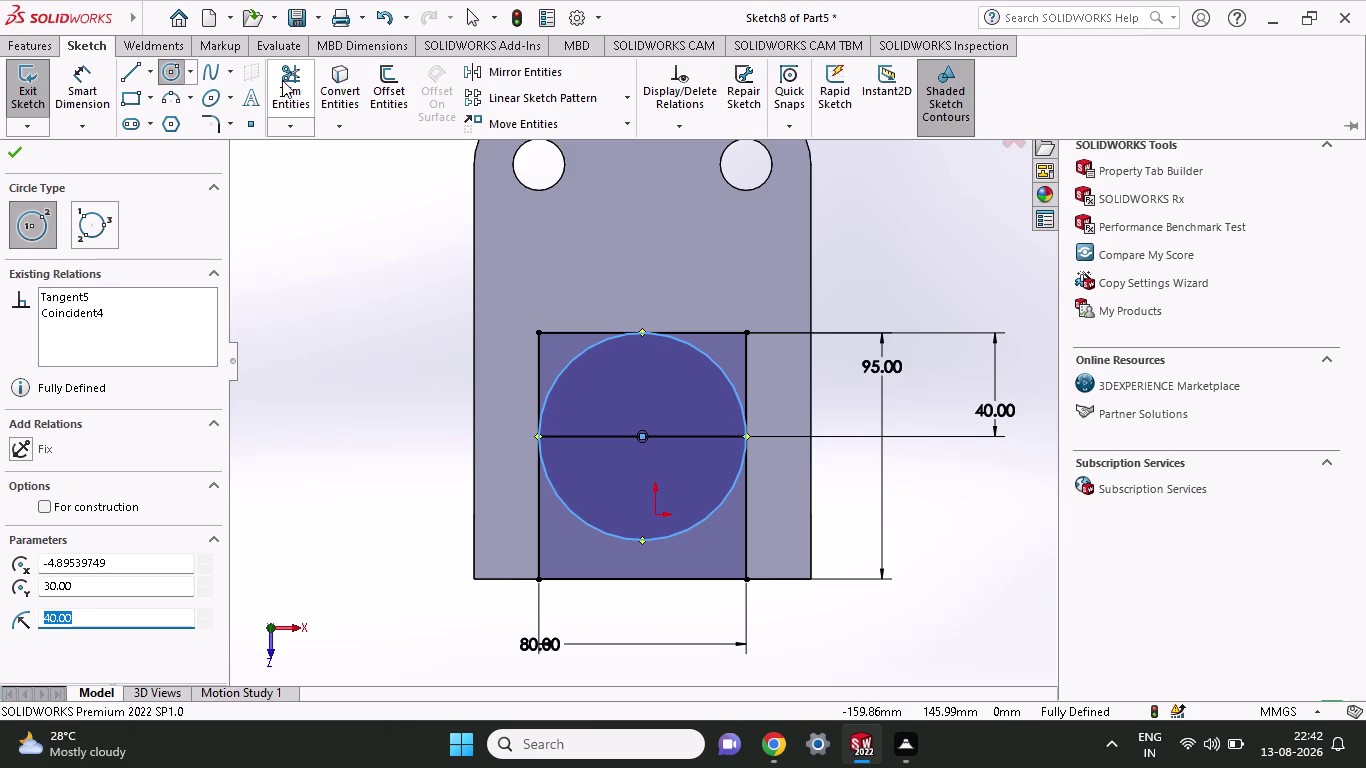
Trim away the circle's lower half, leaving a semicircular arc.
click(690, 533)
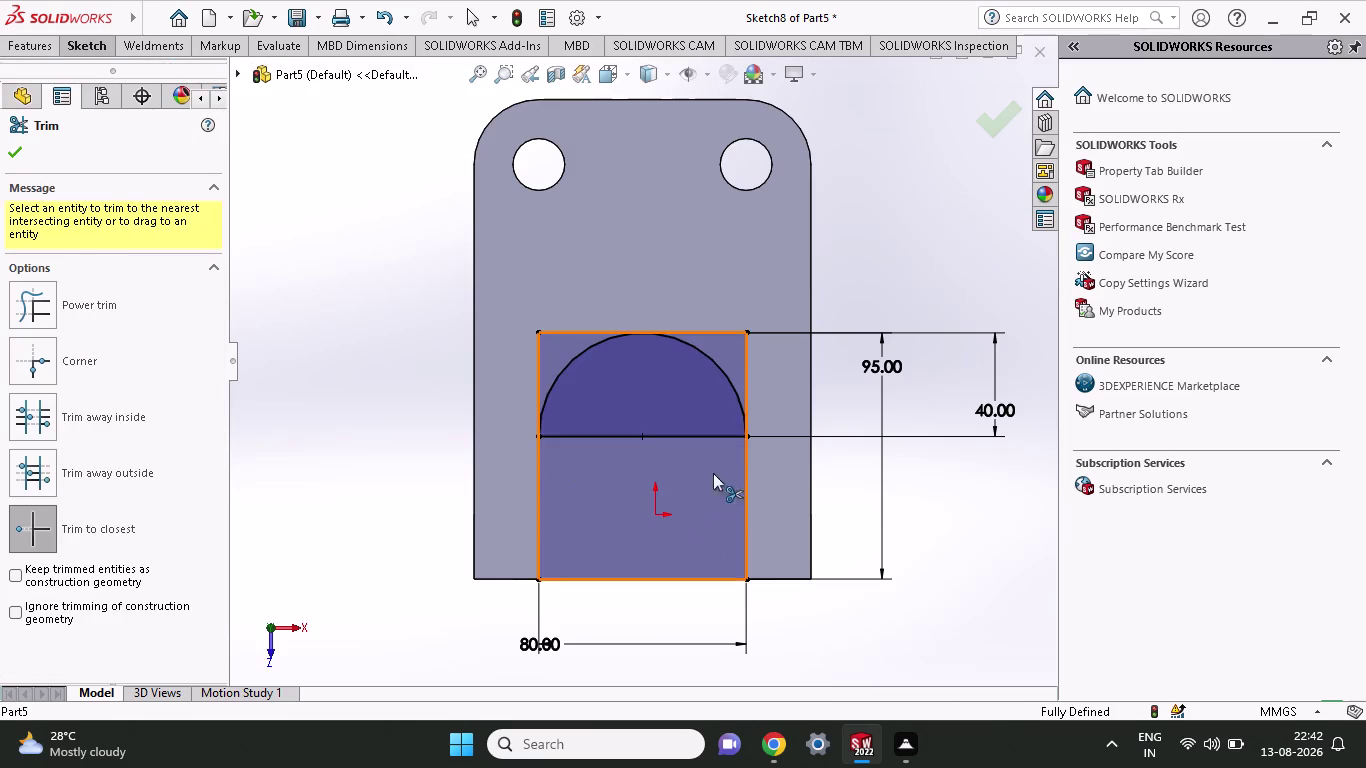
click(93, 47)
click(165, 82)
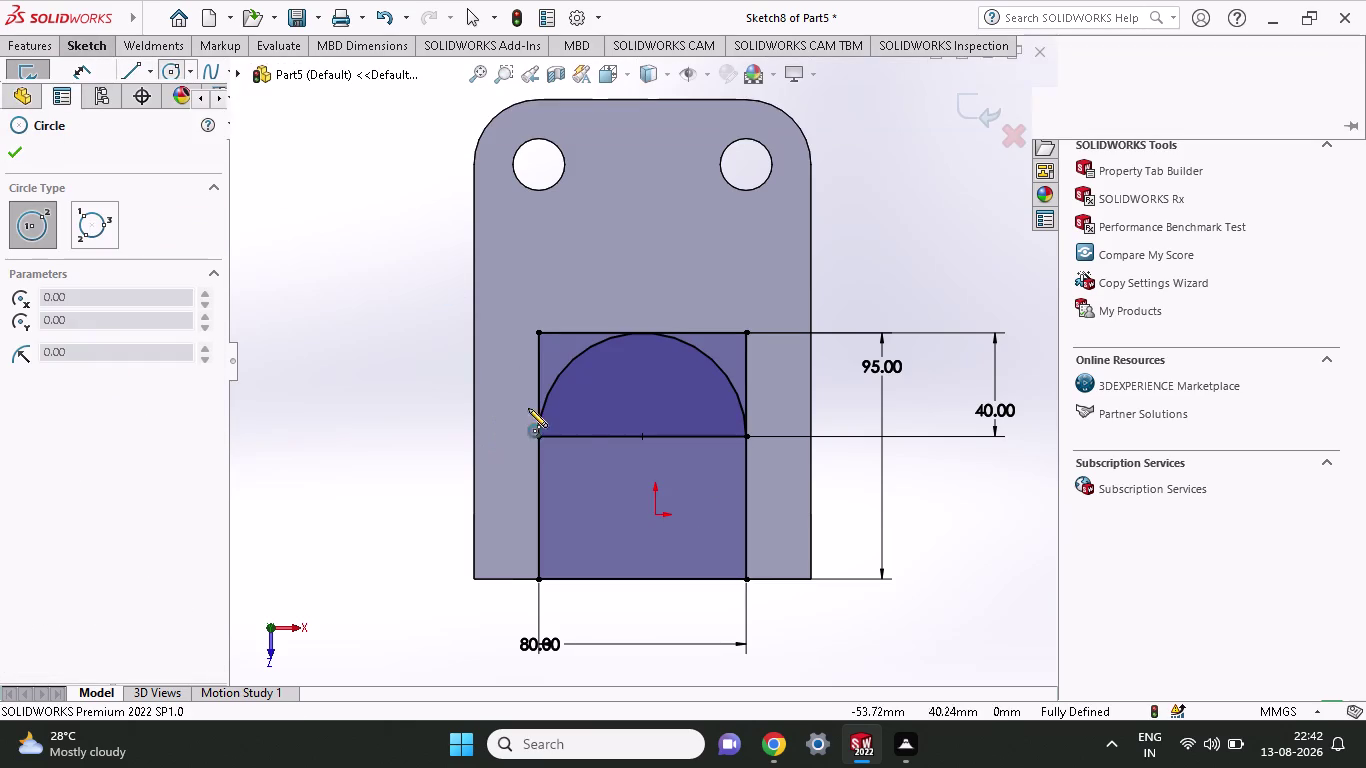
Draw a roughly 20 mm-radius hole circle at the semicircle's centre.
click(641, 439)
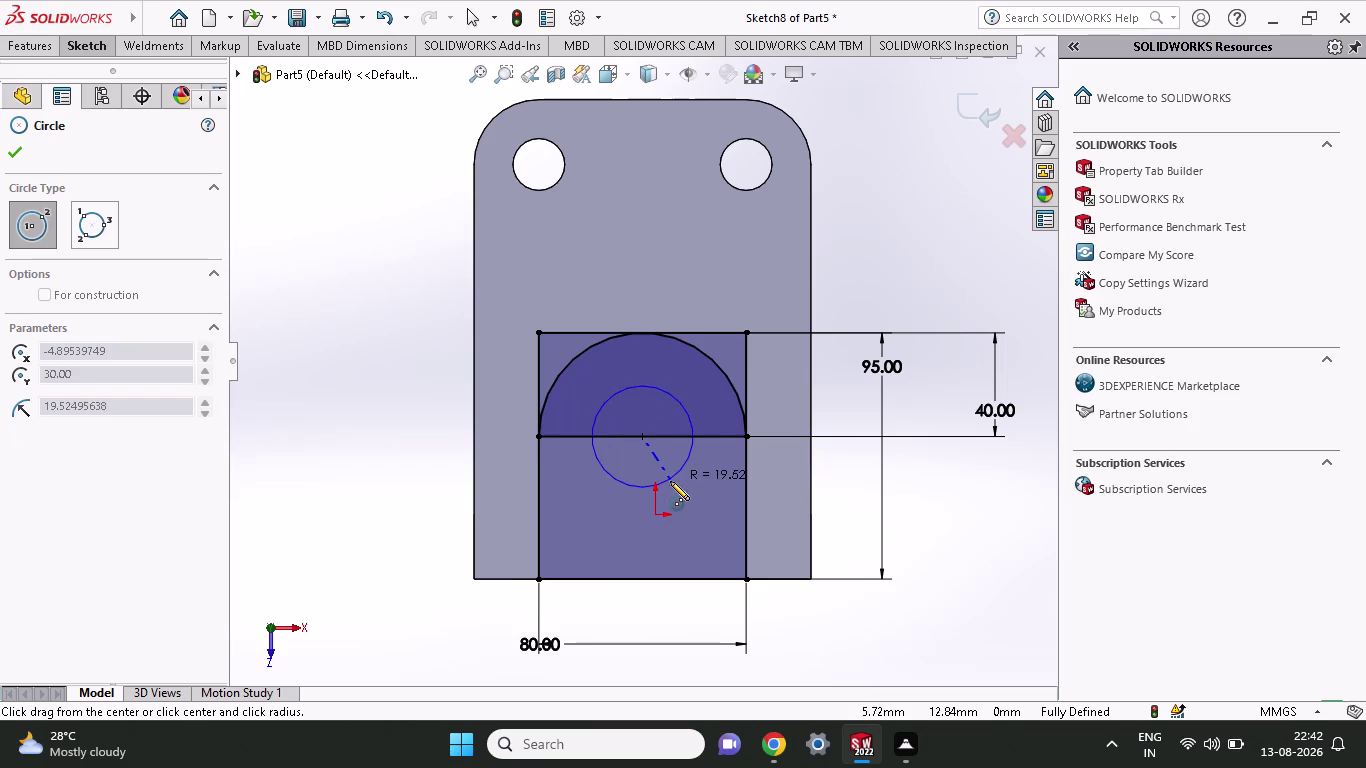
click(670, 481)
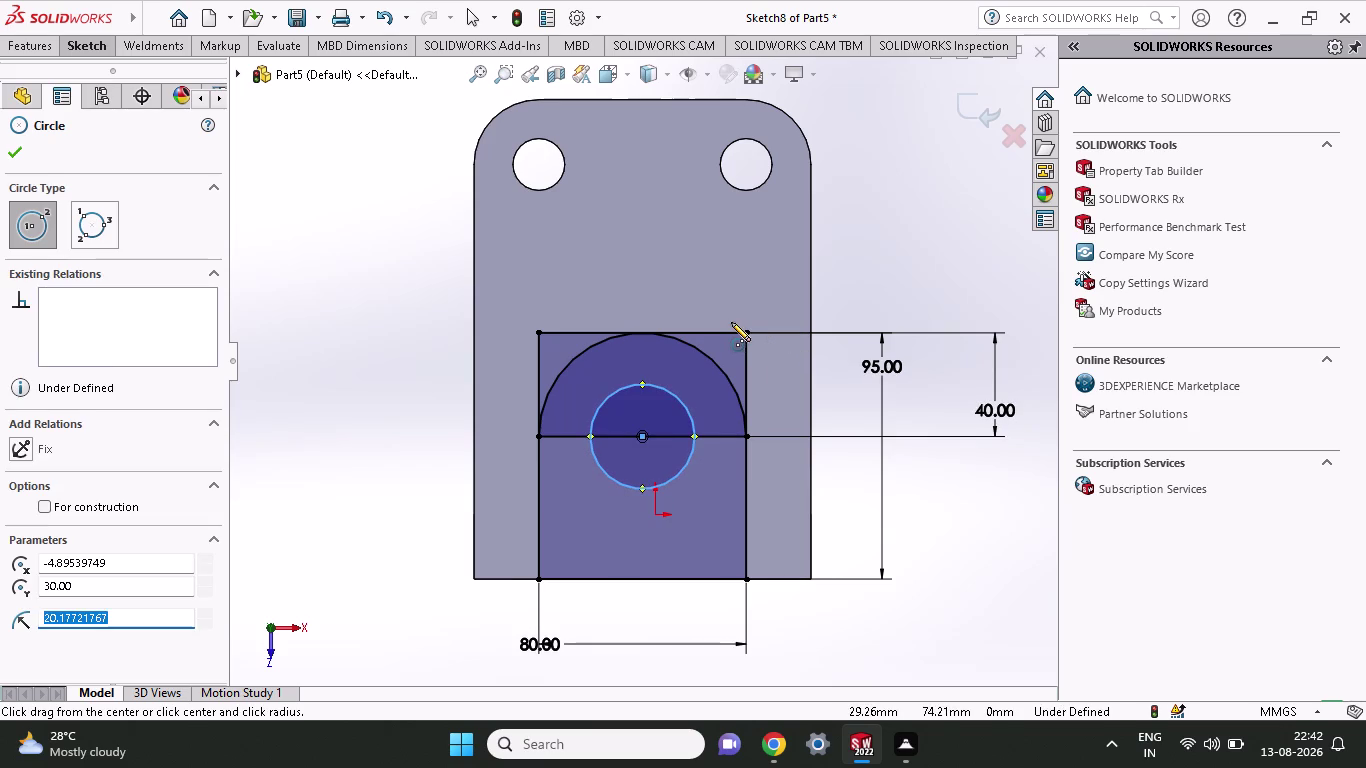
key(Escape)
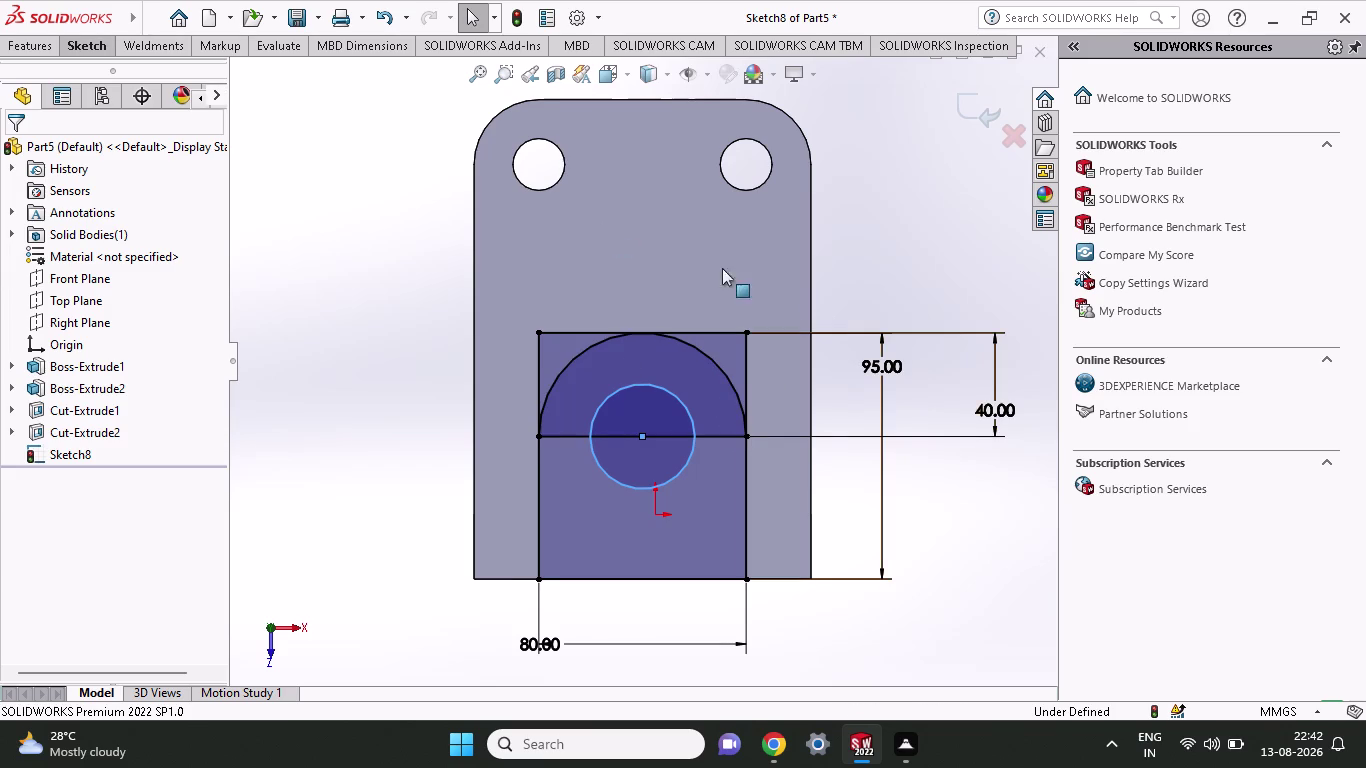
click(97, 55)
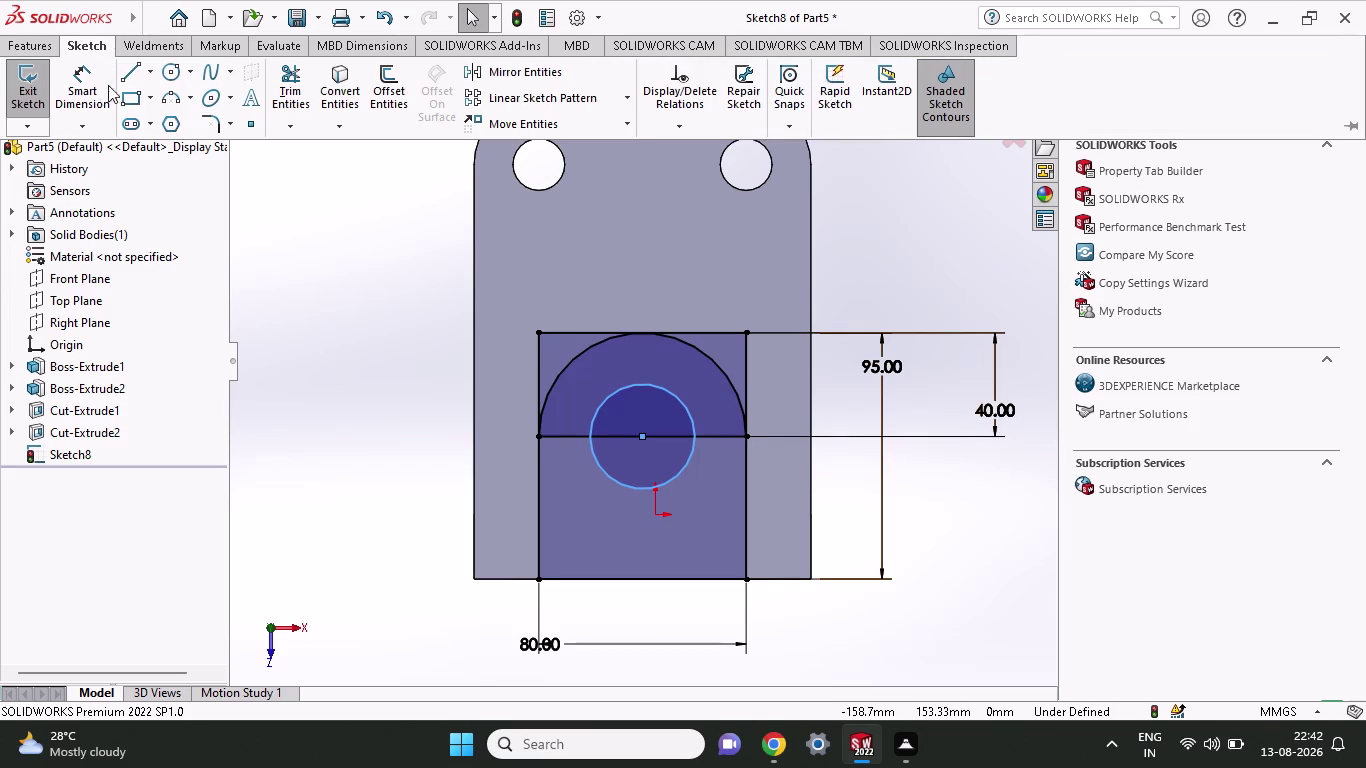
click(272, 82)
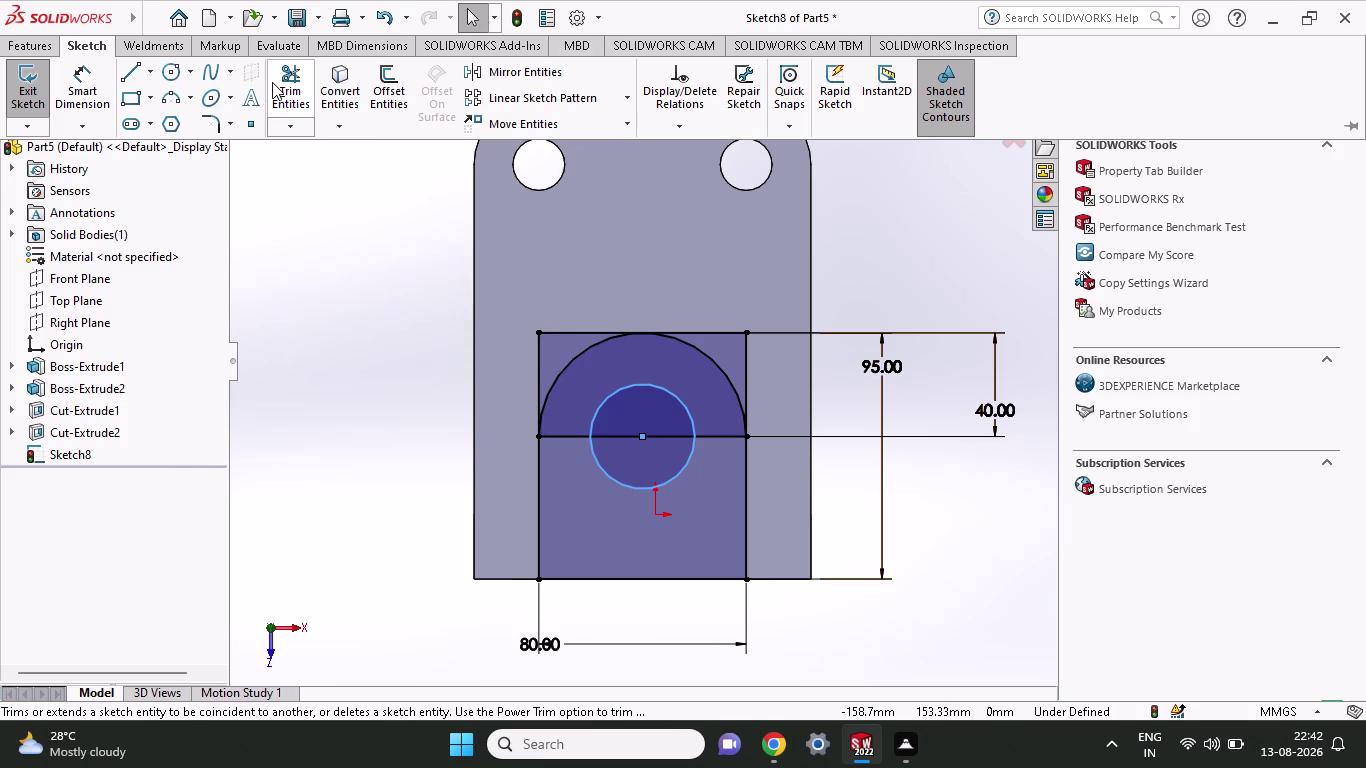
click(729, 327)
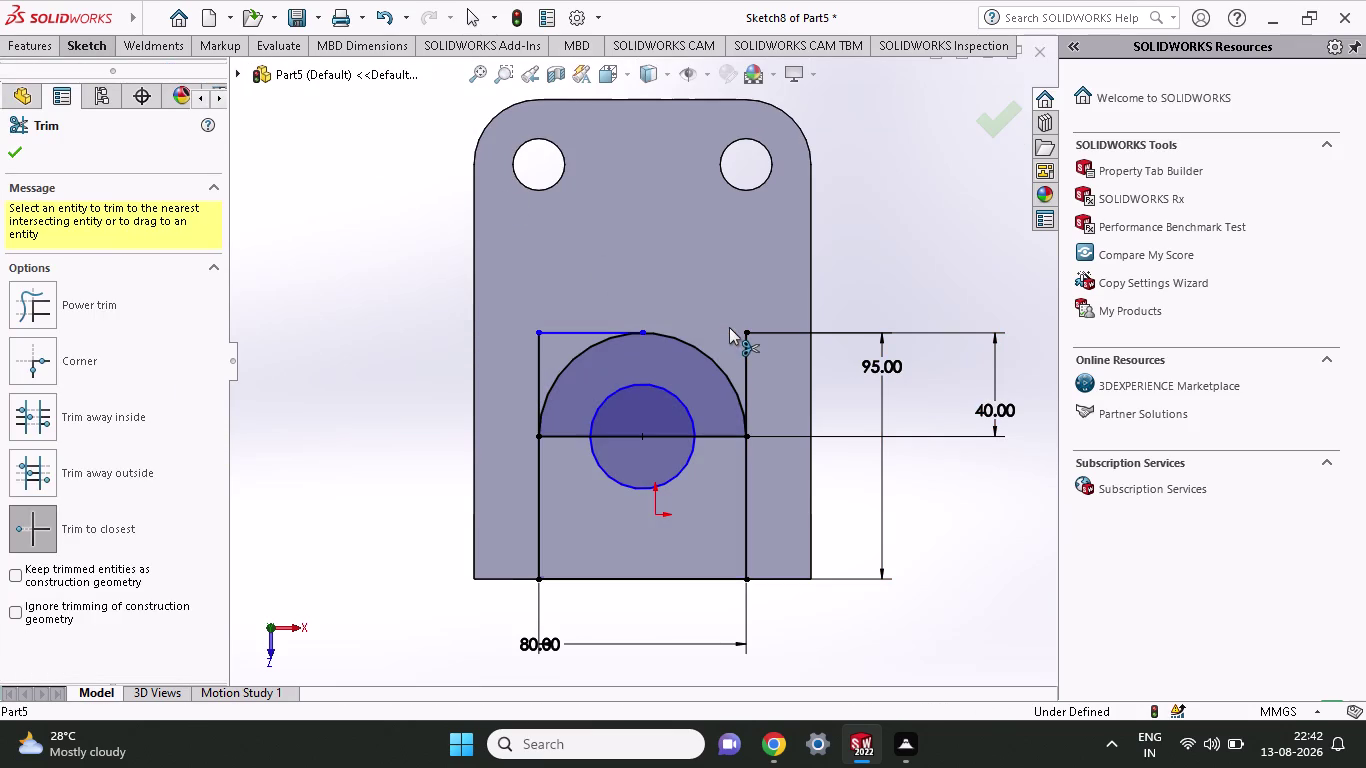
Trim the leftover rectangle top edge and upper side lines above the arch.
click(740, 353)
click(739, 354)
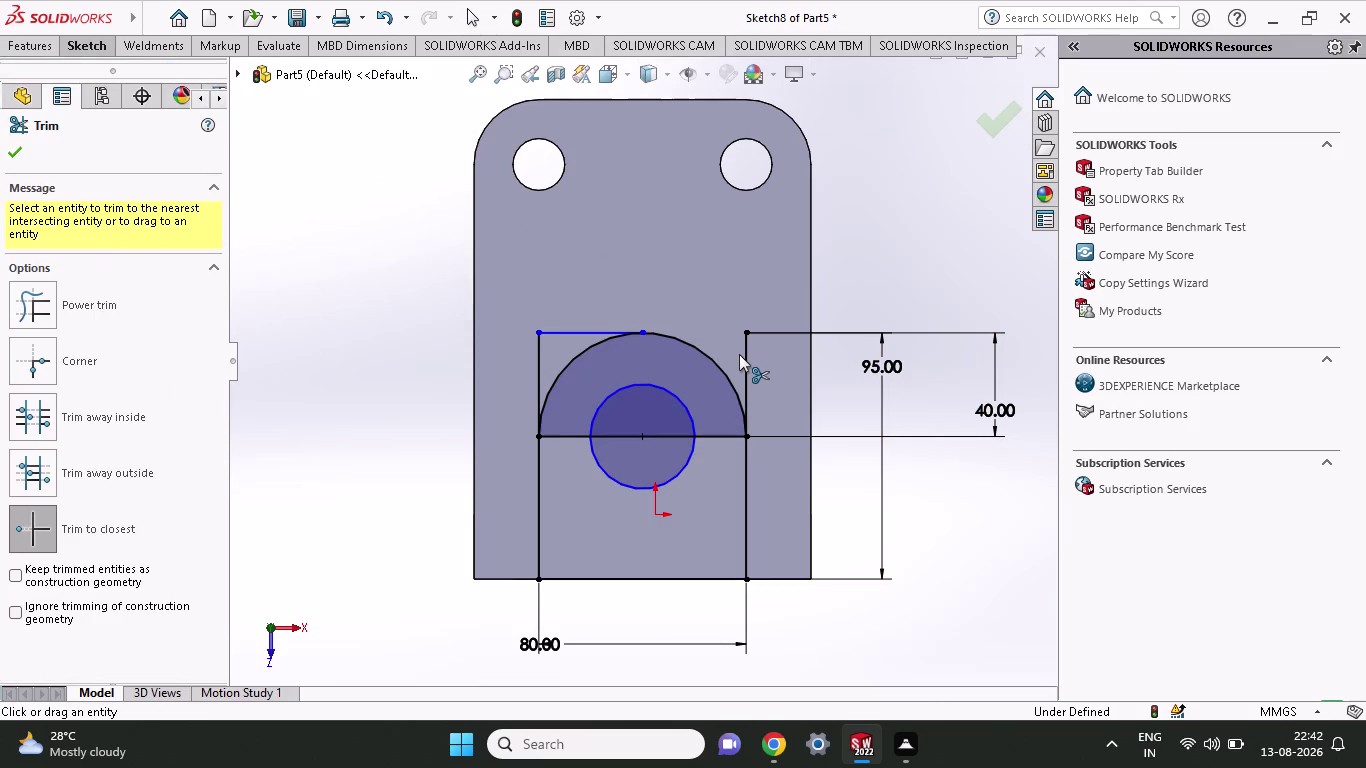
click(742, 363)
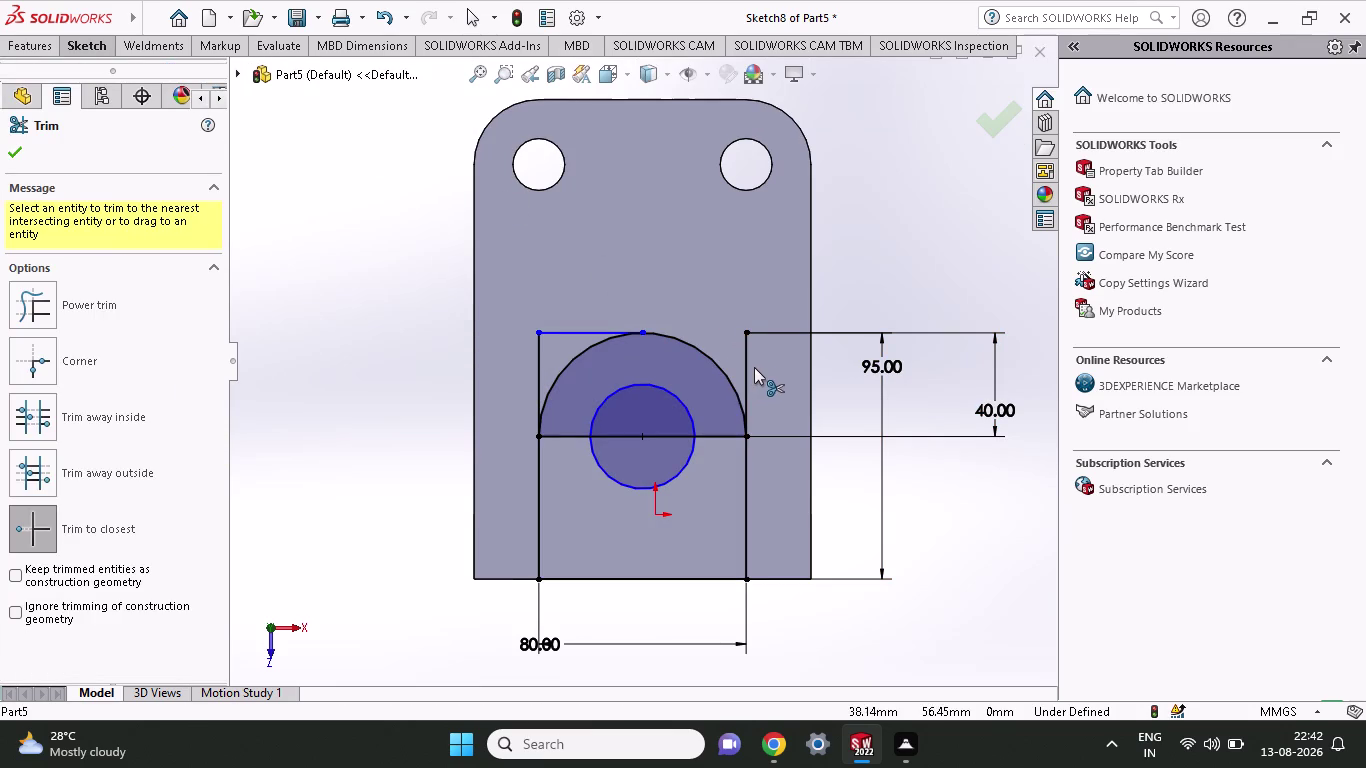
click(746, 367)
click(745, 371)
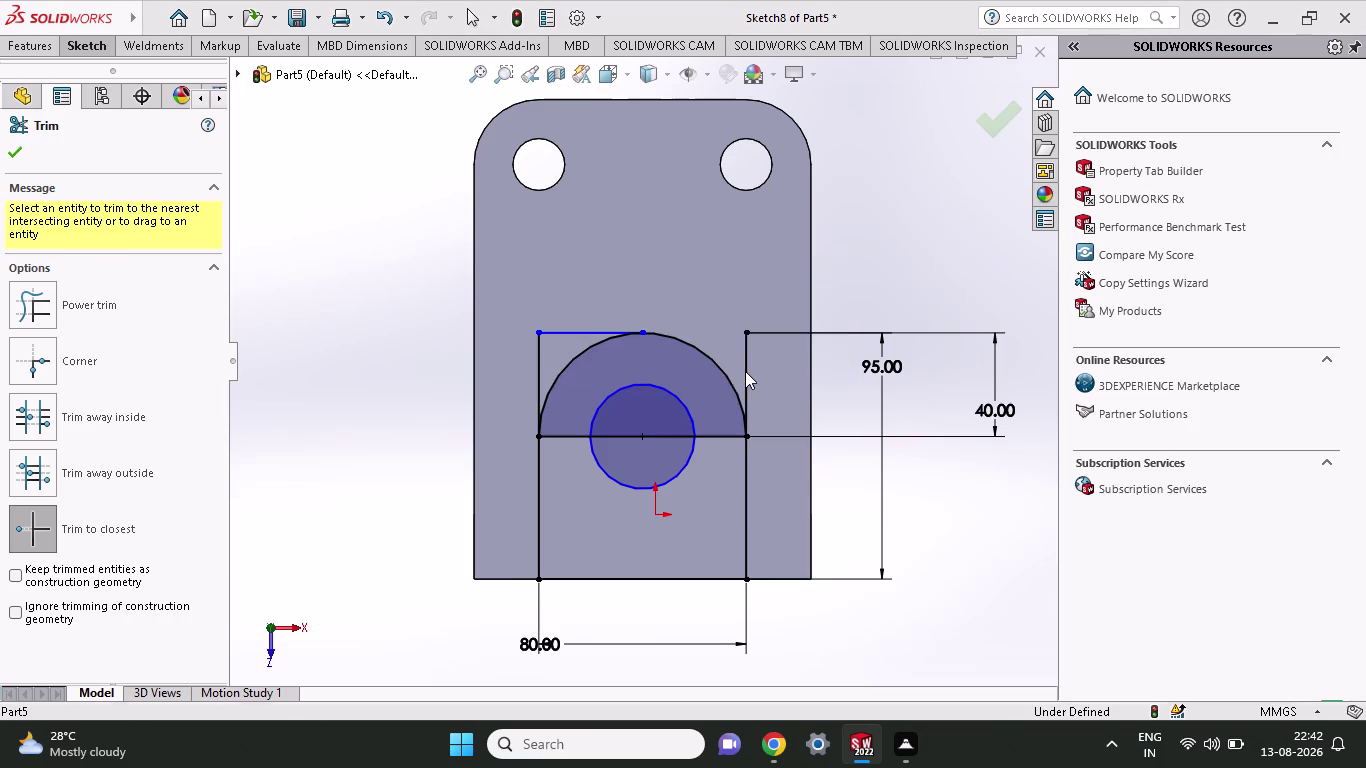
click(533, 348)
click(562, 331)
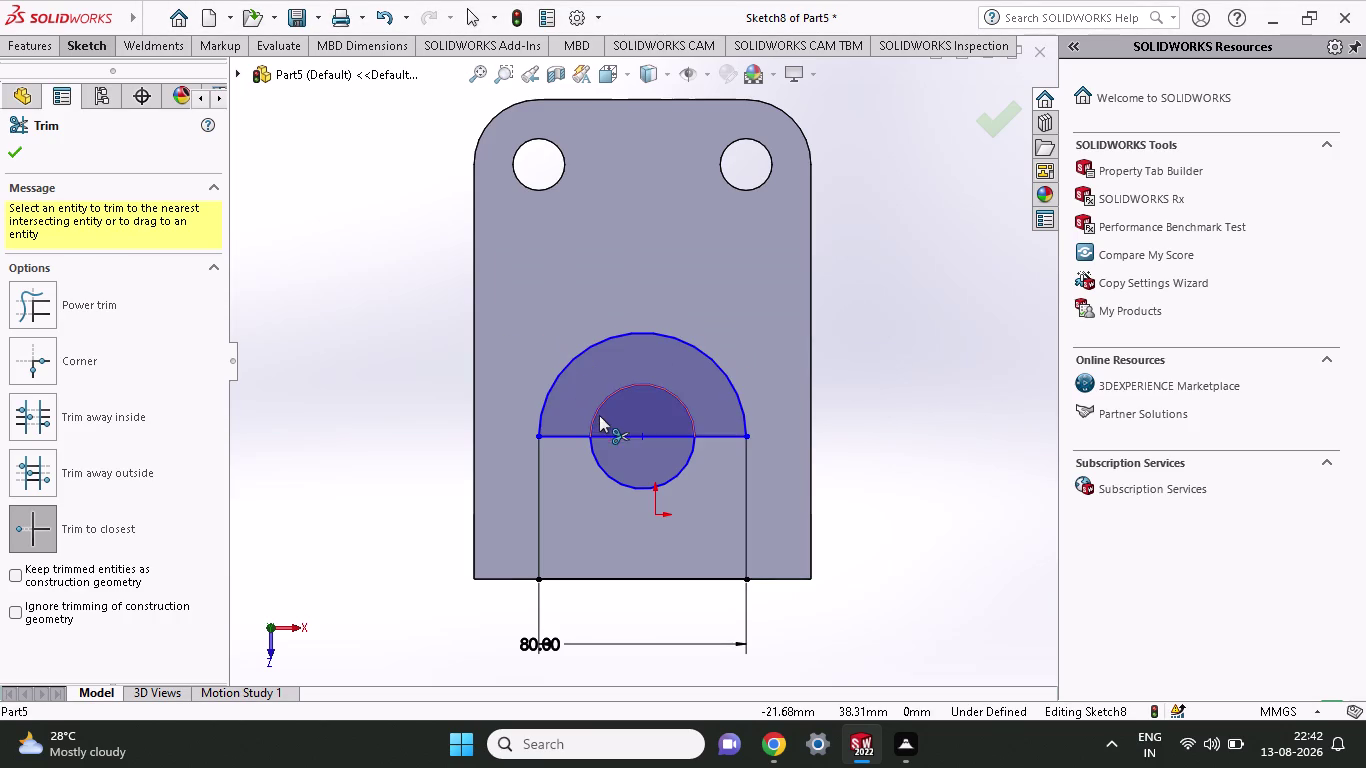
Trim the middle line pieces, accepting the relation warning, and finish trimming.
click(632, 434)
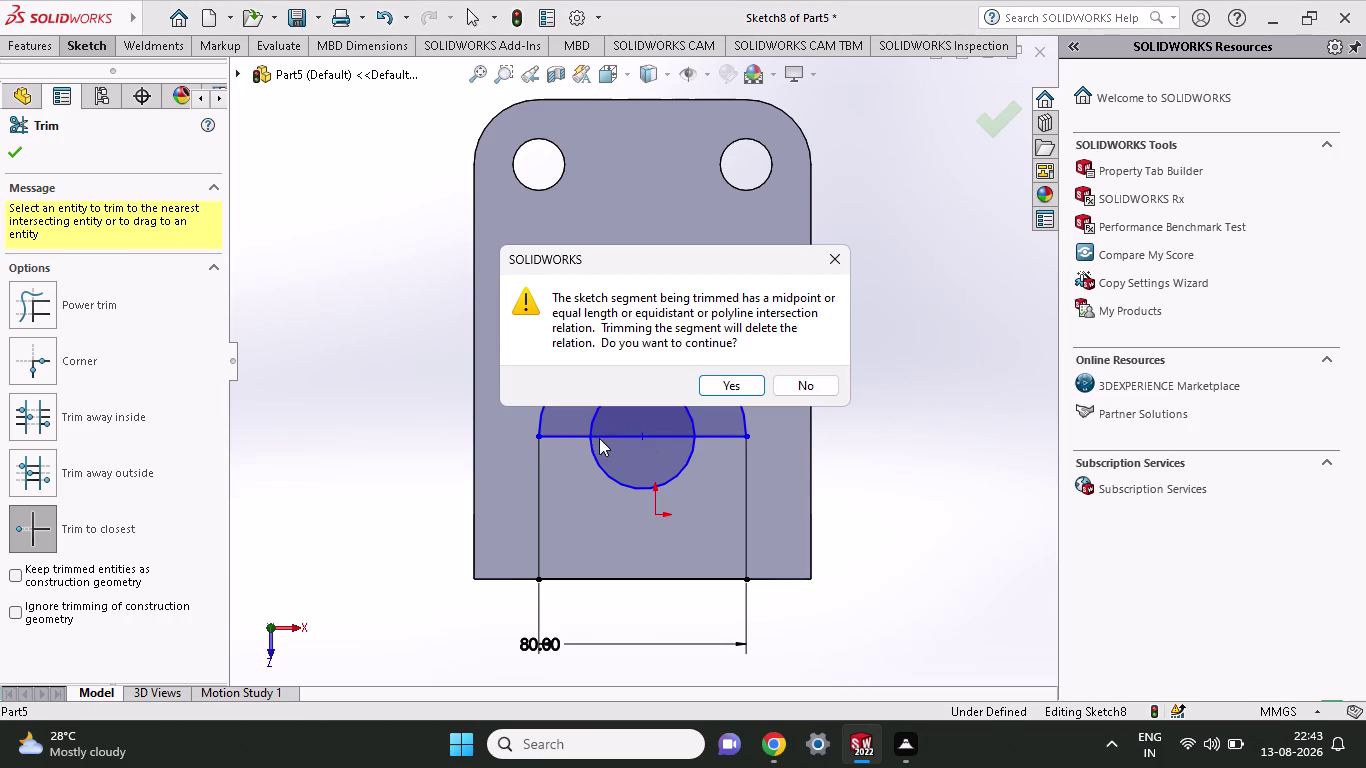
click(725, 384)
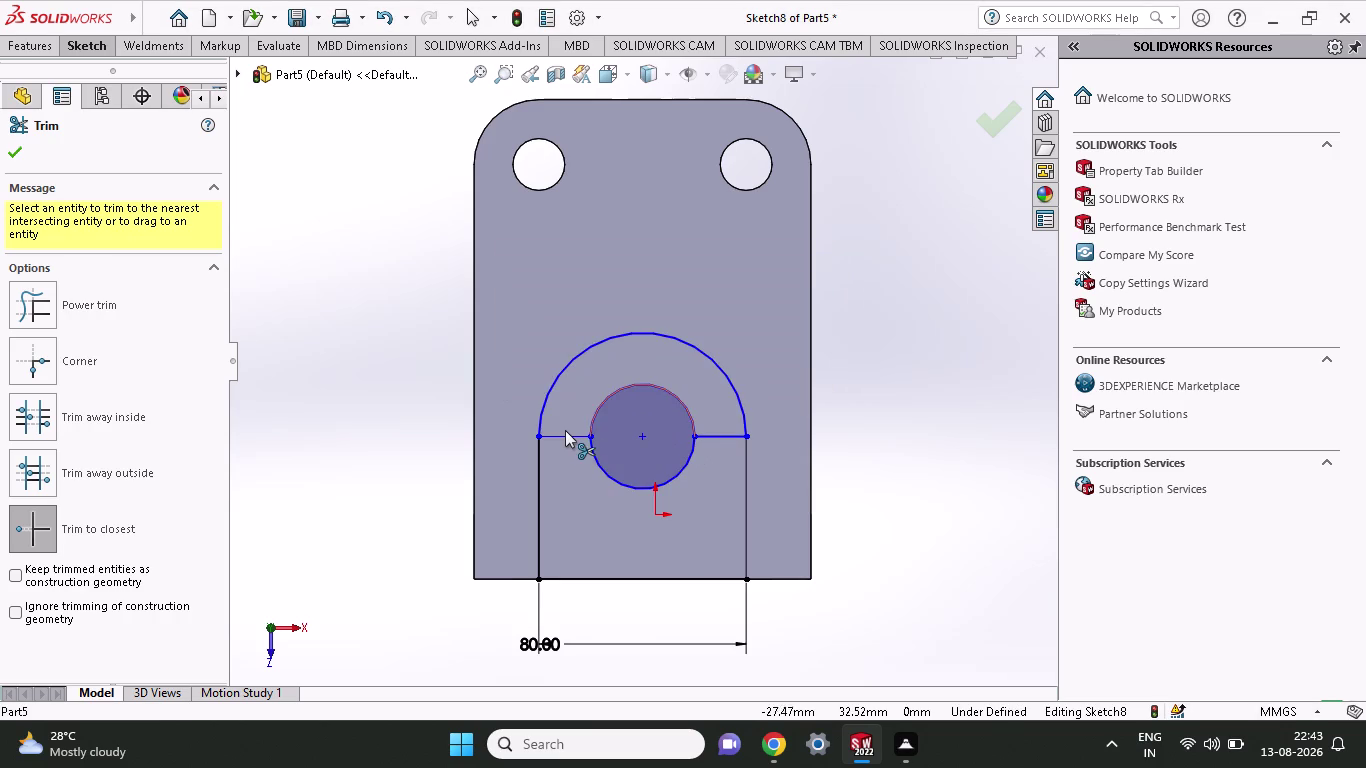
click(557, 431)
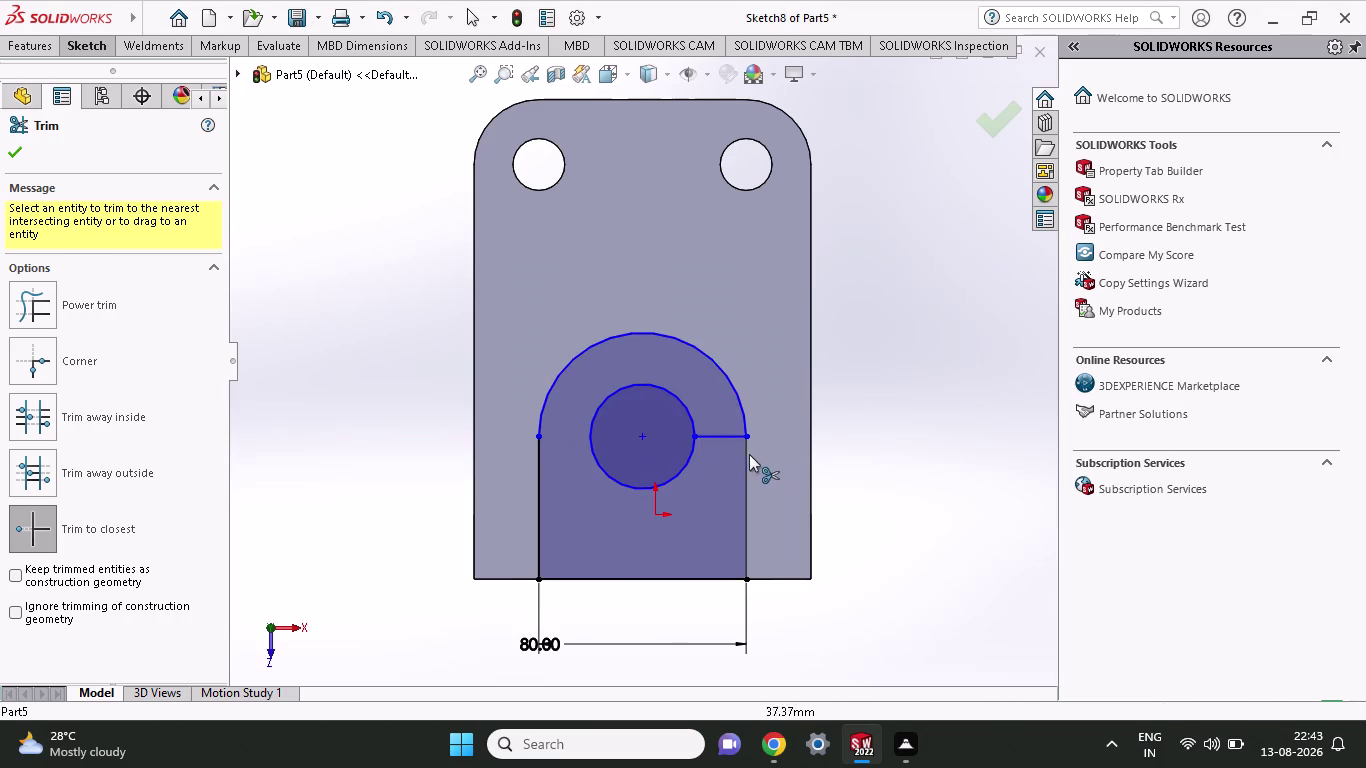
click(722, 436)
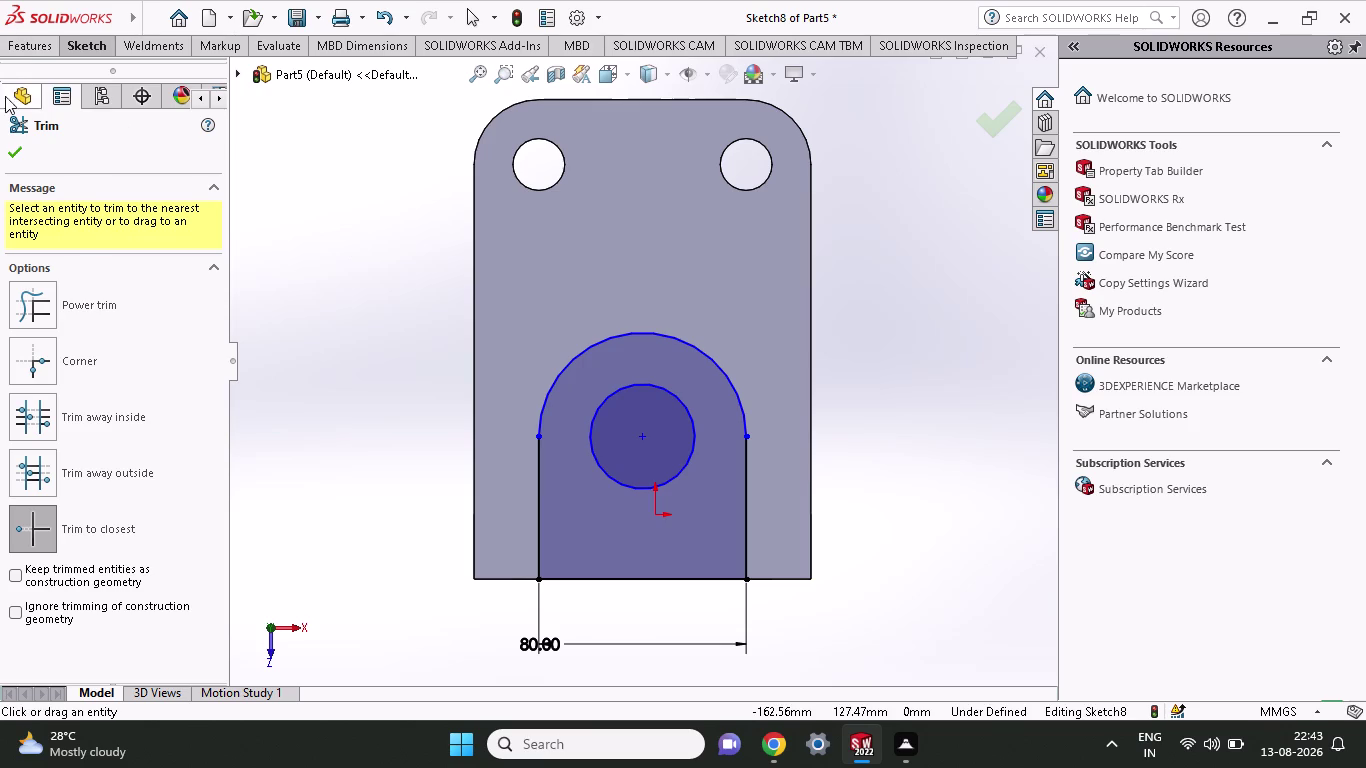
click(16, 143)
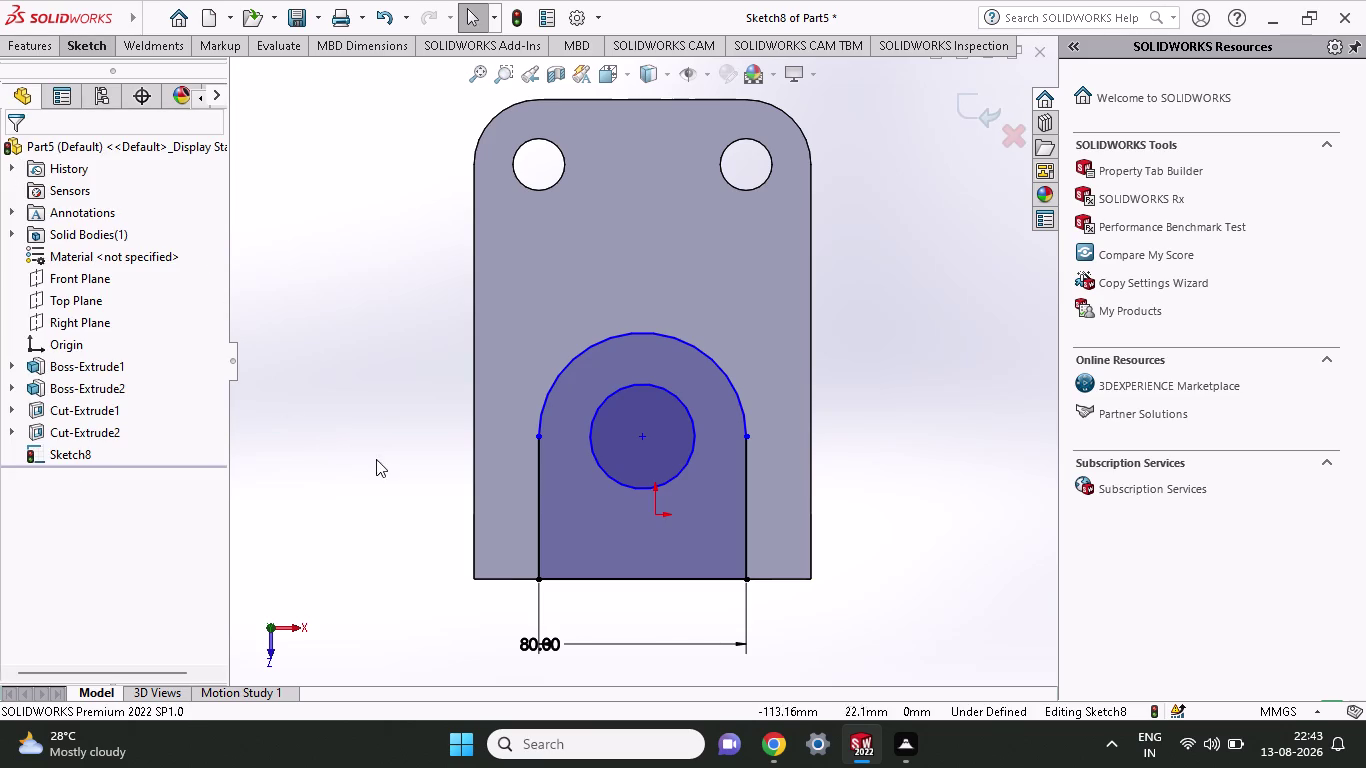
click(34, 39)
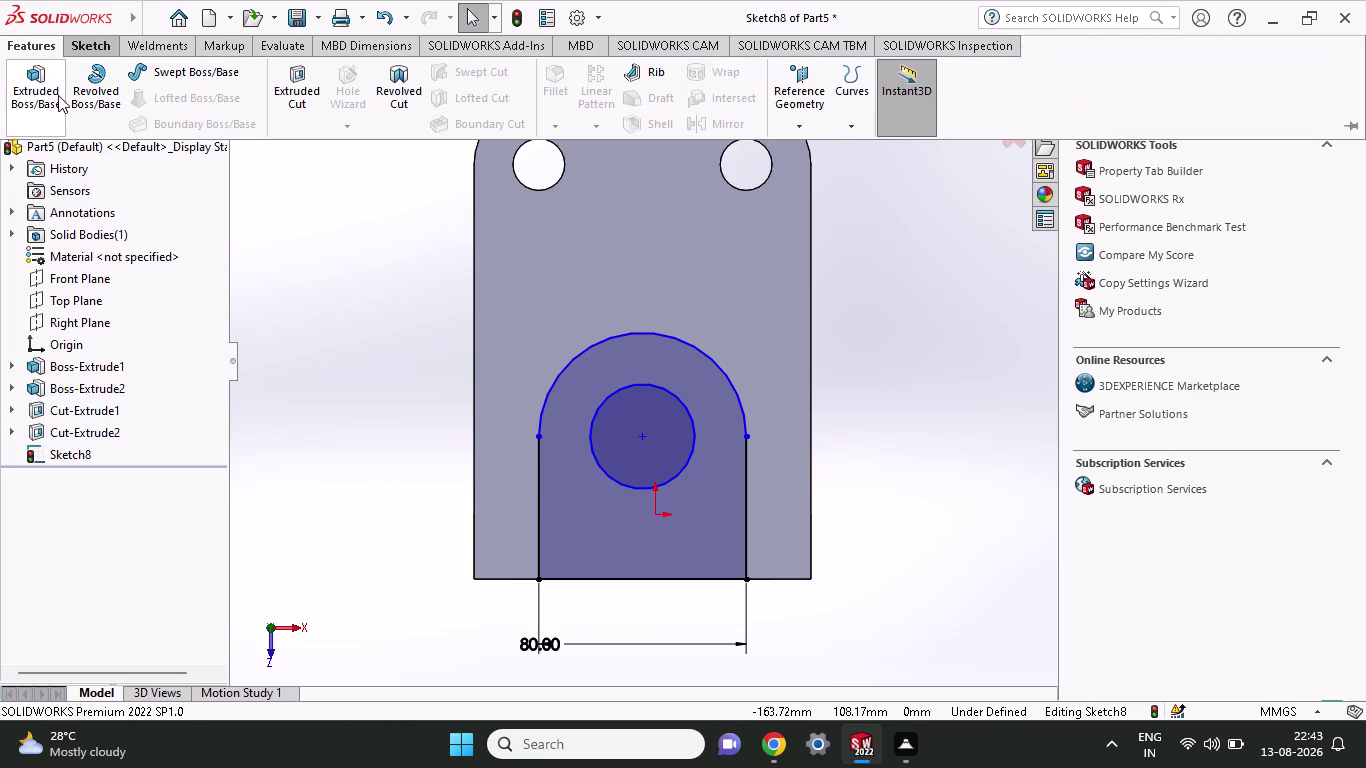
Extrude the profile 95 mm Blind with Merge result, creating Boss-Extrude3.
click(51, 91)
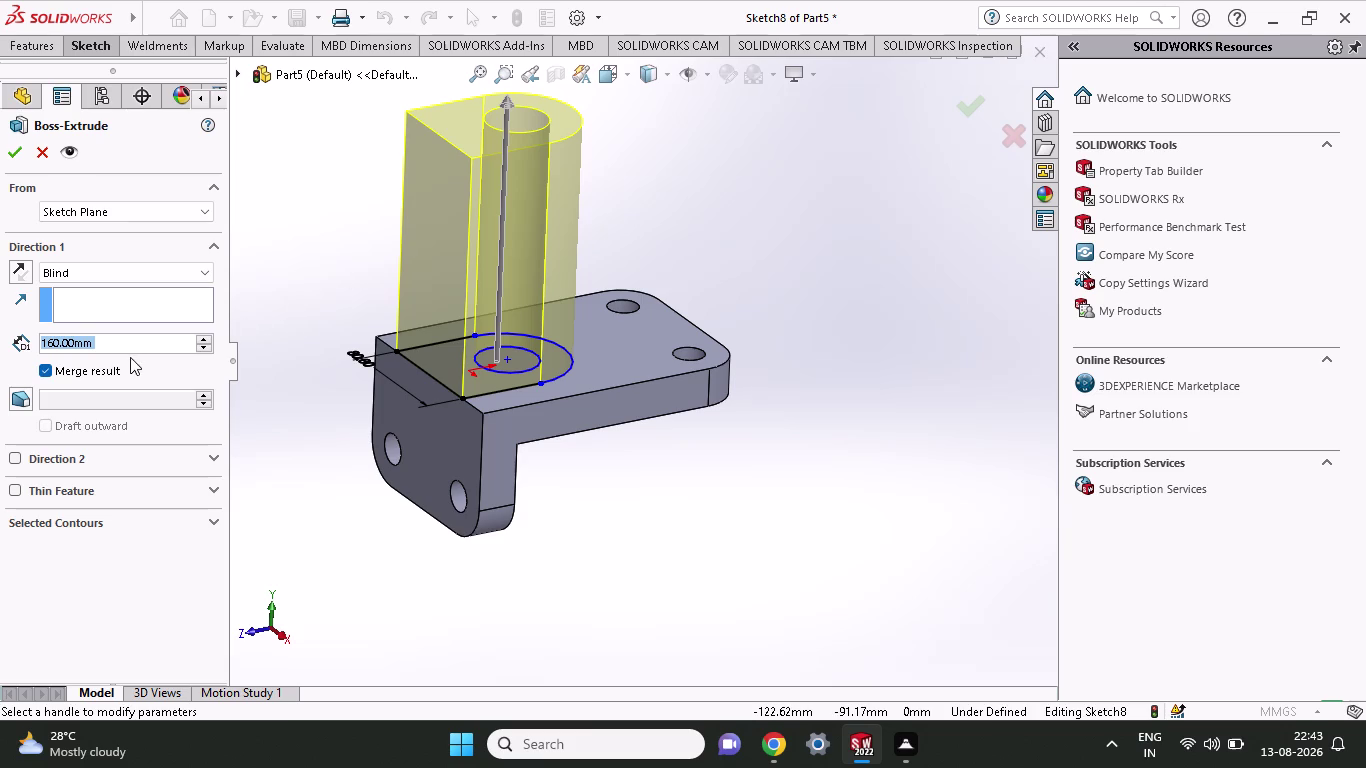
drag(124, 341, 0, 360)
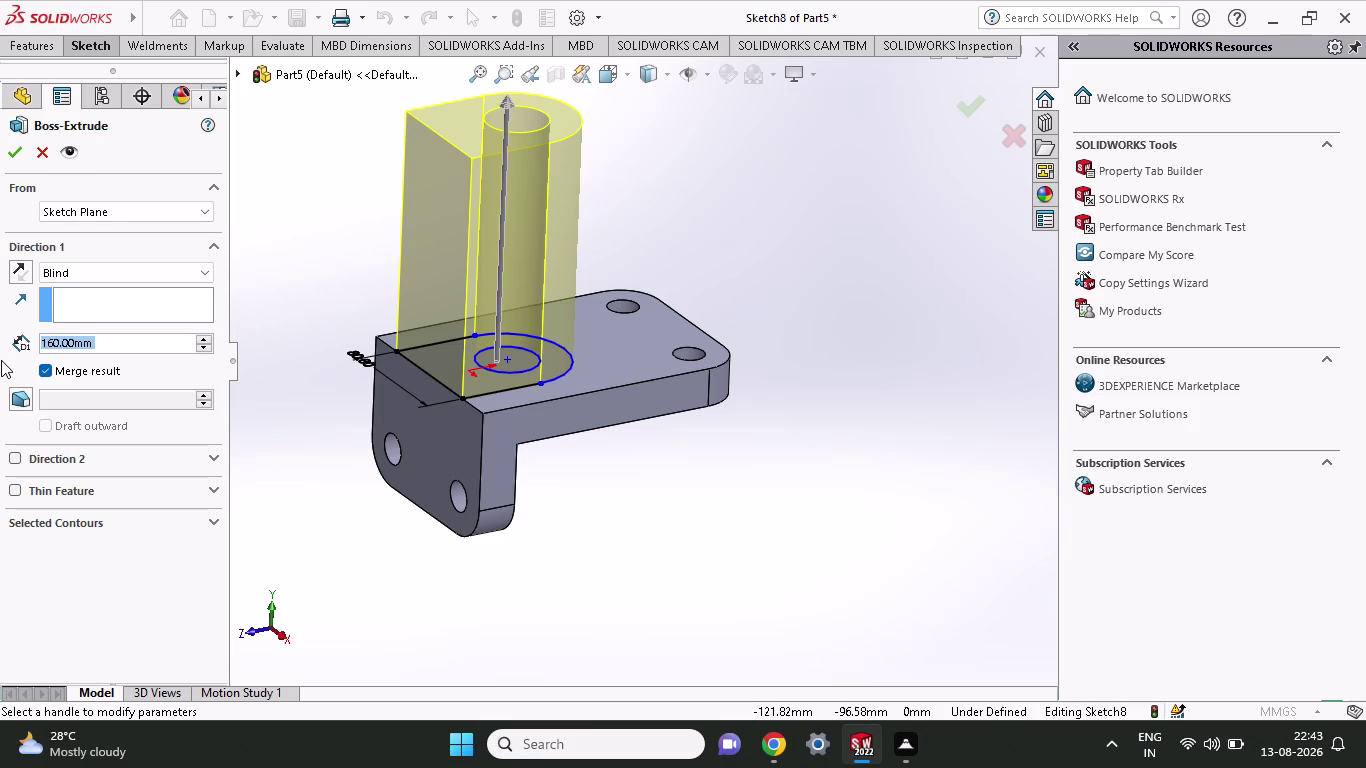
text(95)
key(Return)
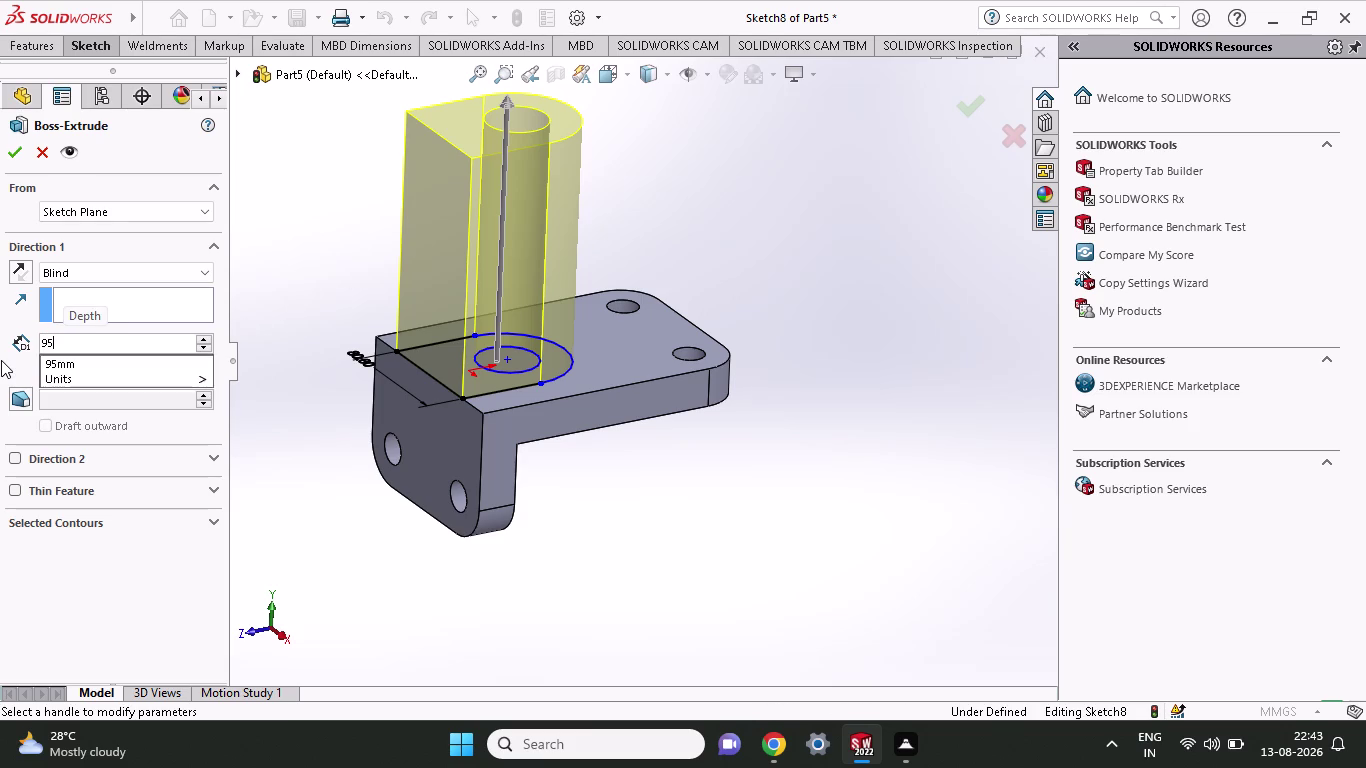
click(14, 156)
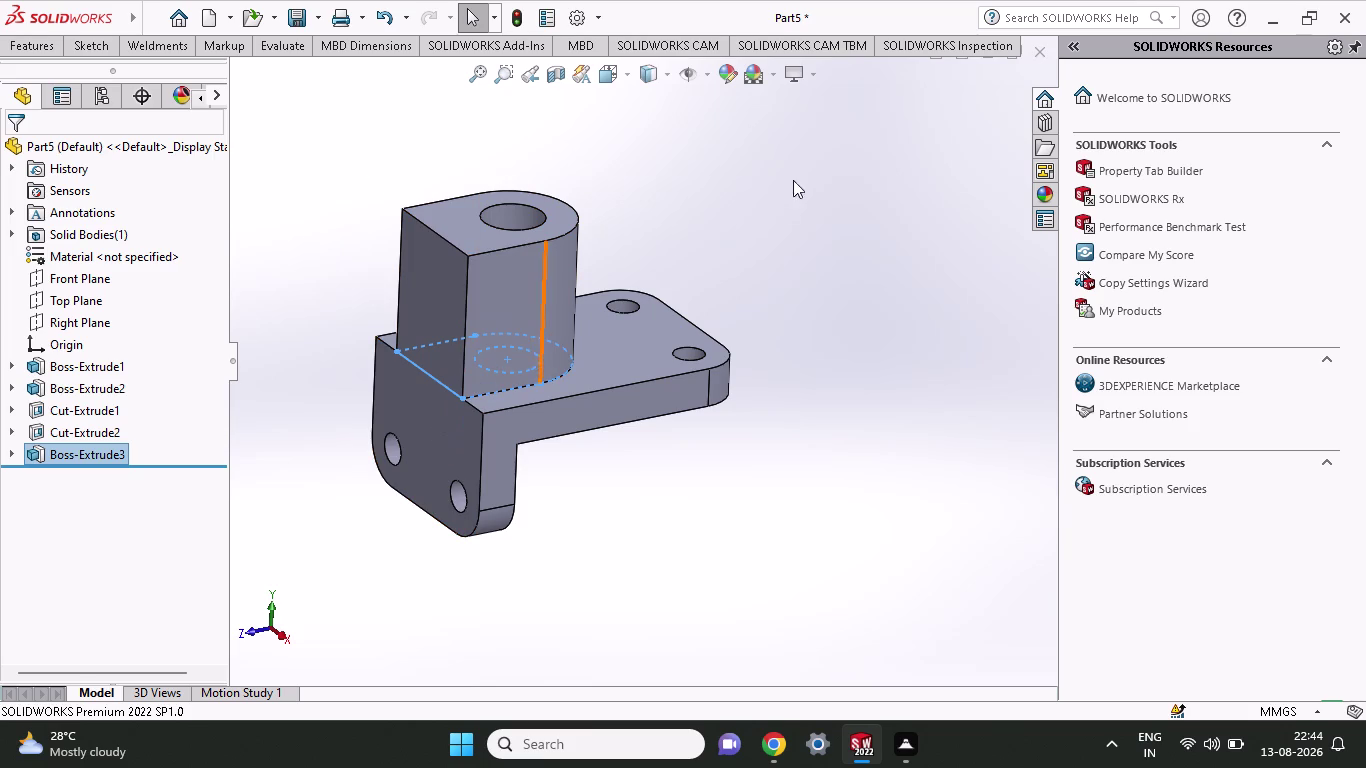
click(91, 49)
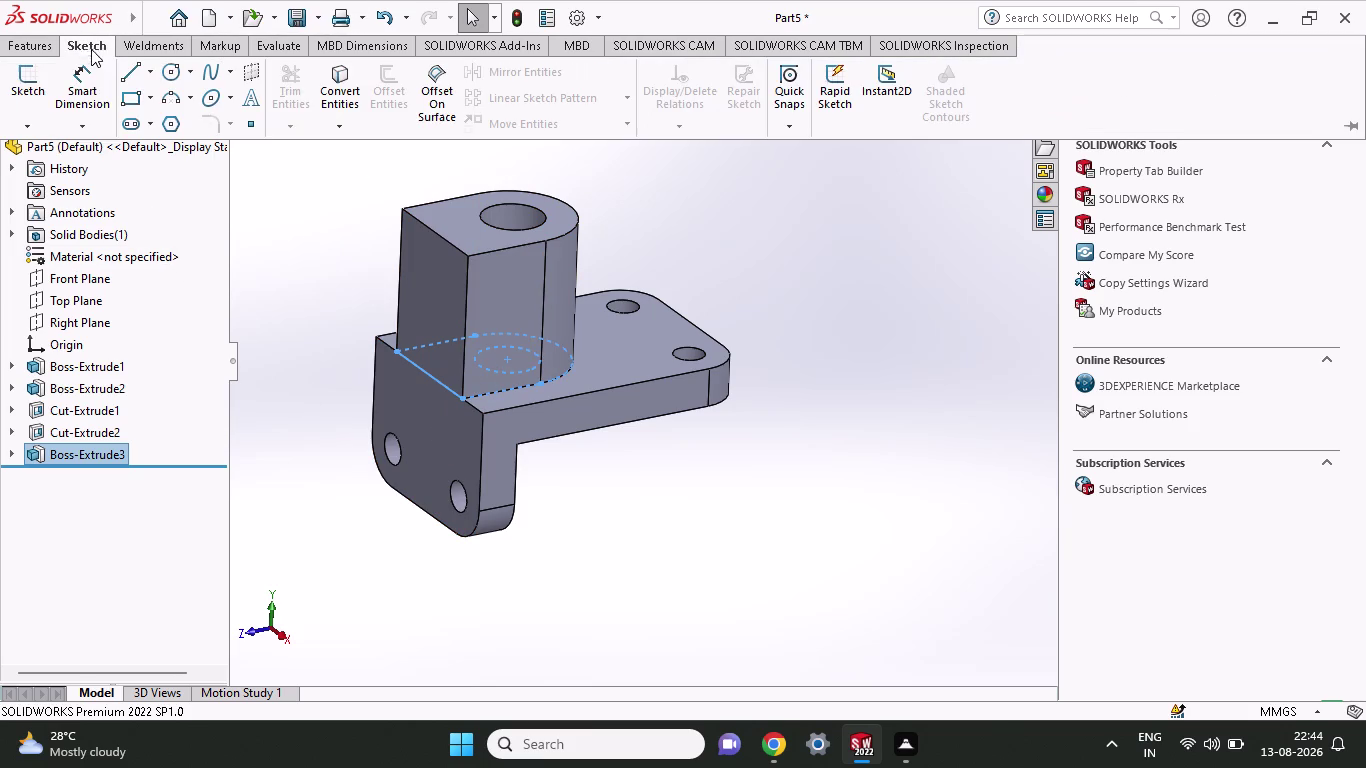
Start a new sketch on the bracket's side face, viewed normal to it.
click(130, 78)
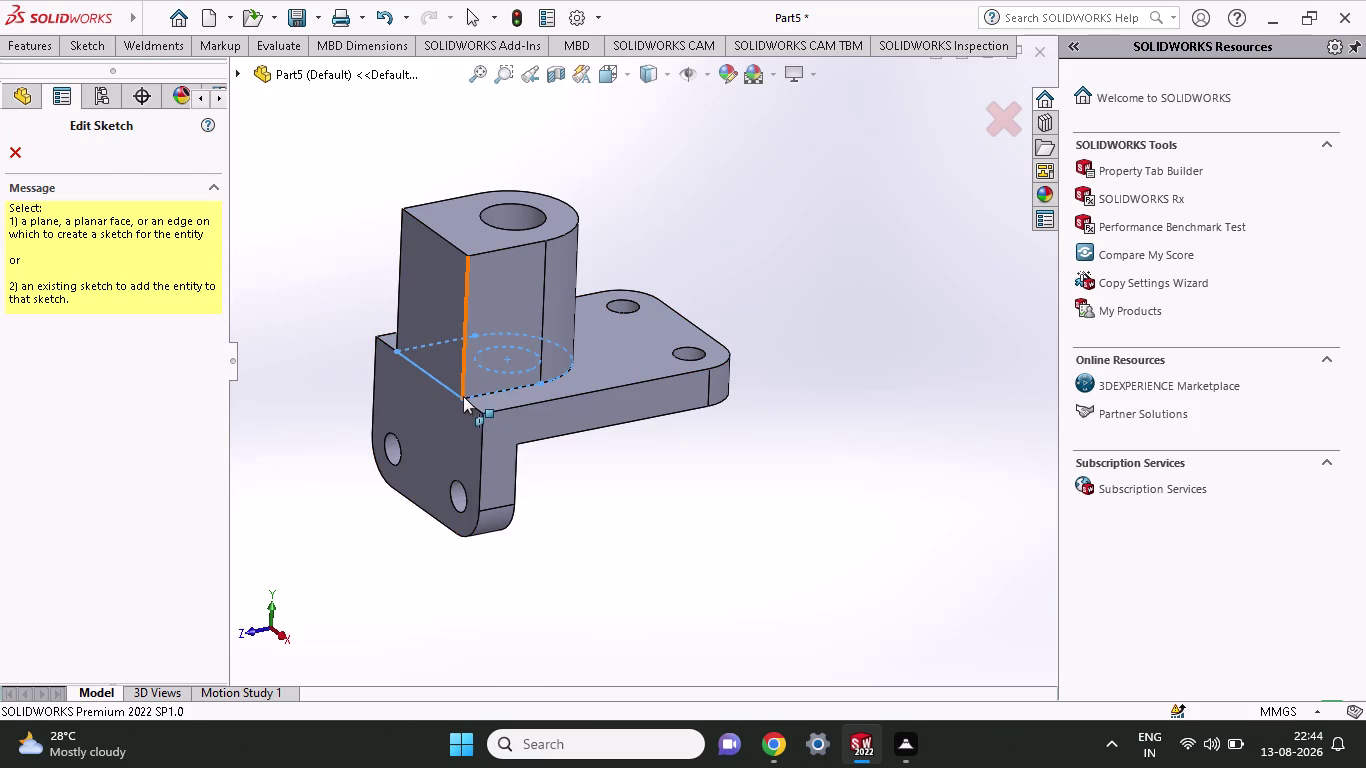
click(477, 367)
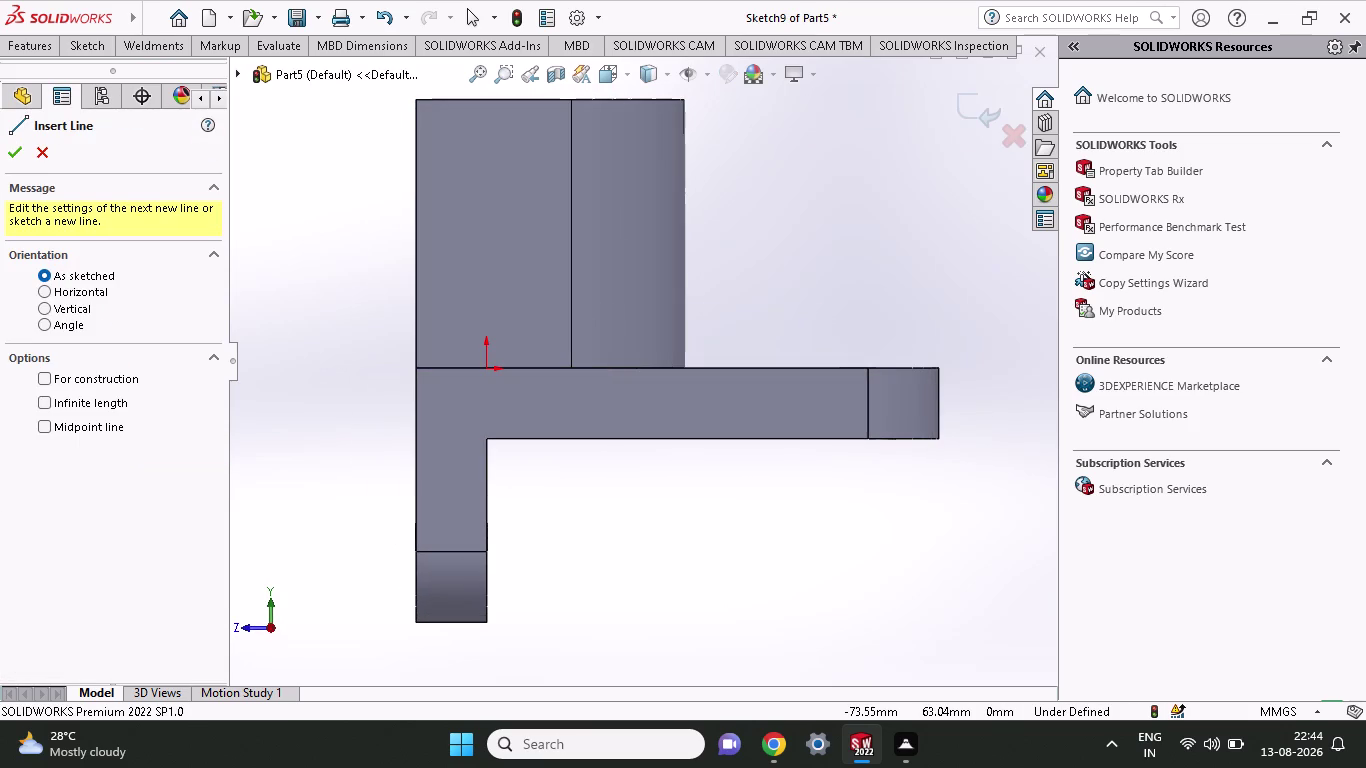
click(89, 46)
click(124, 81)
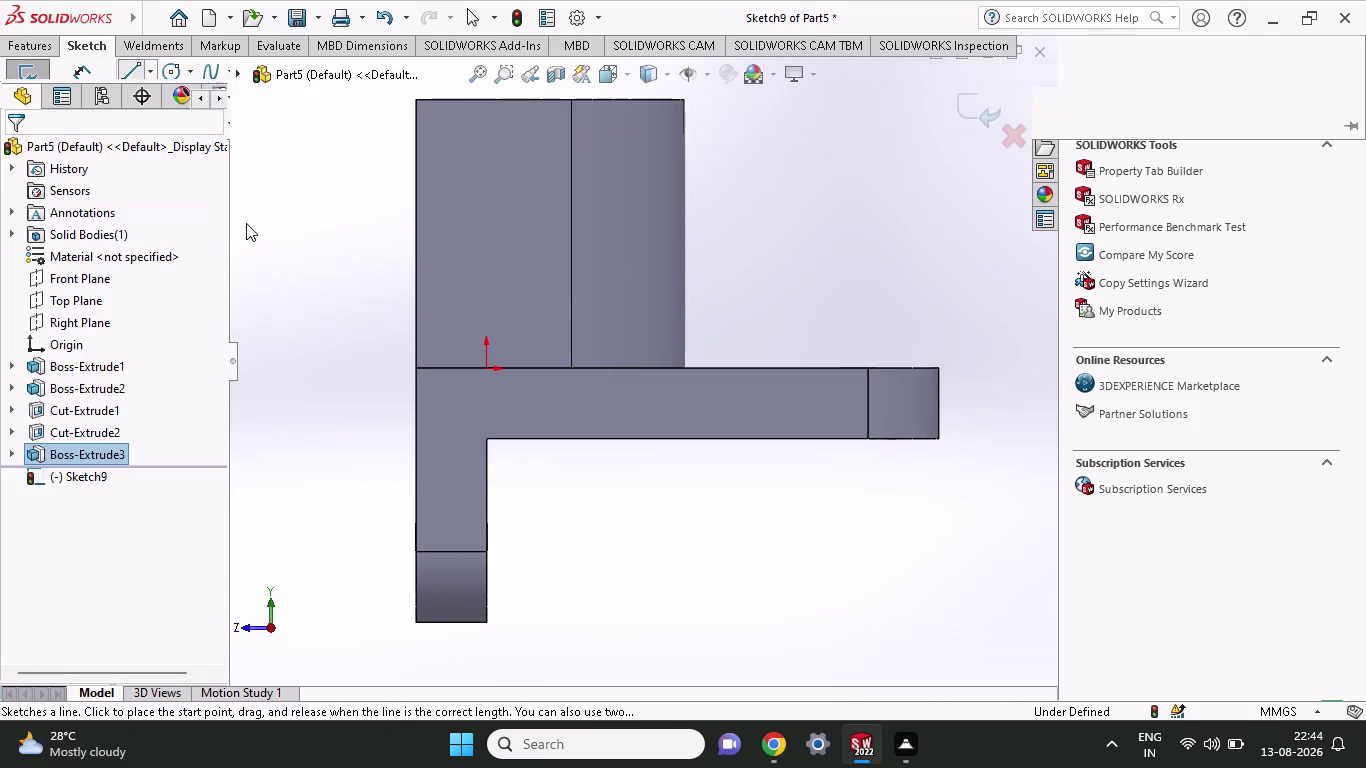
click(419, 366)
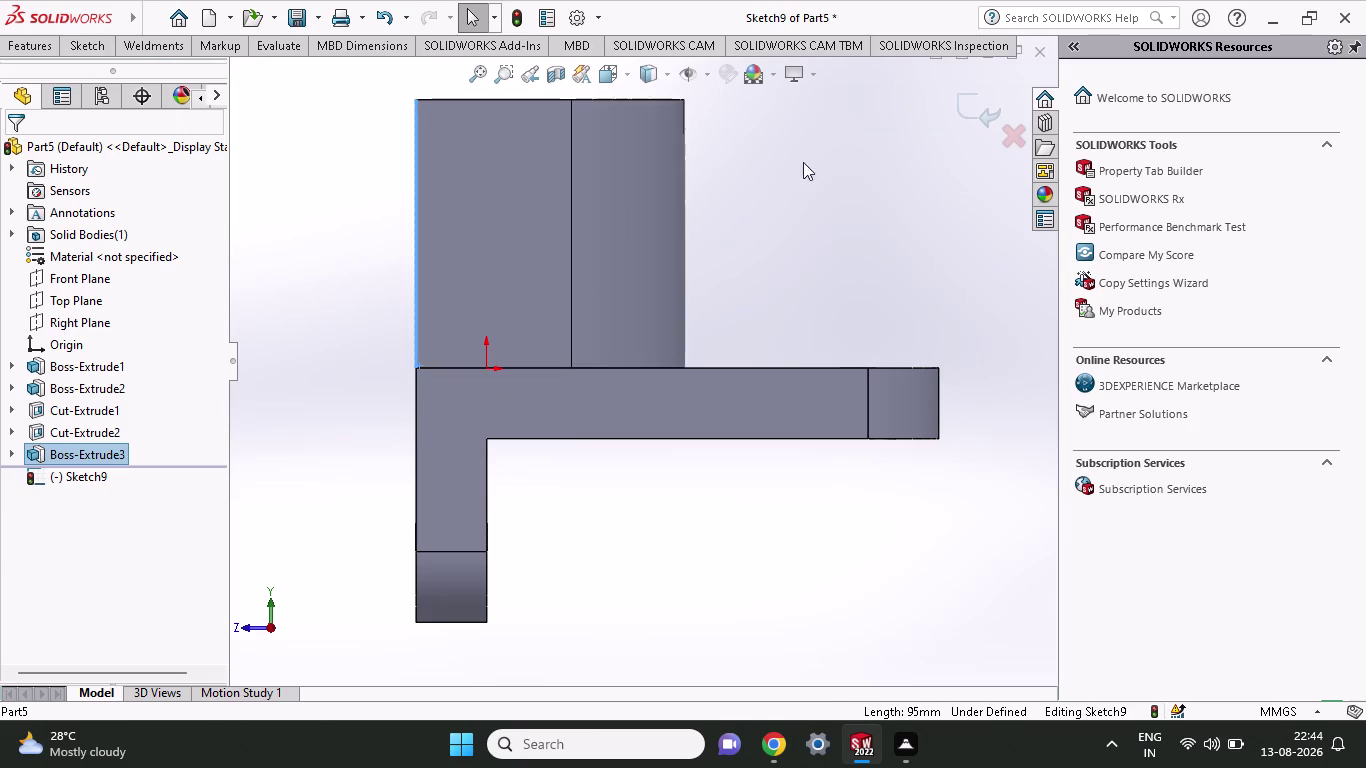
Draw a line from the boss's lower-left corner slanting up to the right.
click(78, 53)
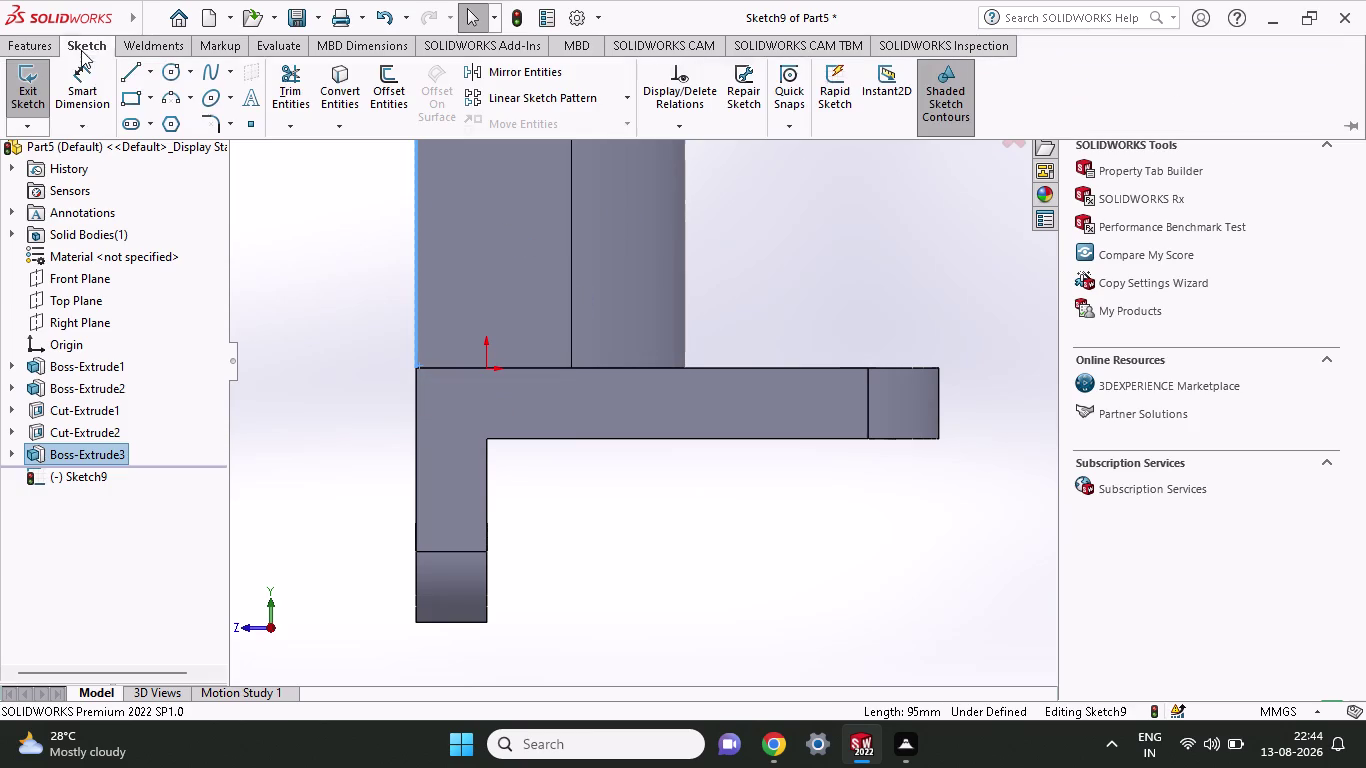
click(119, 72)
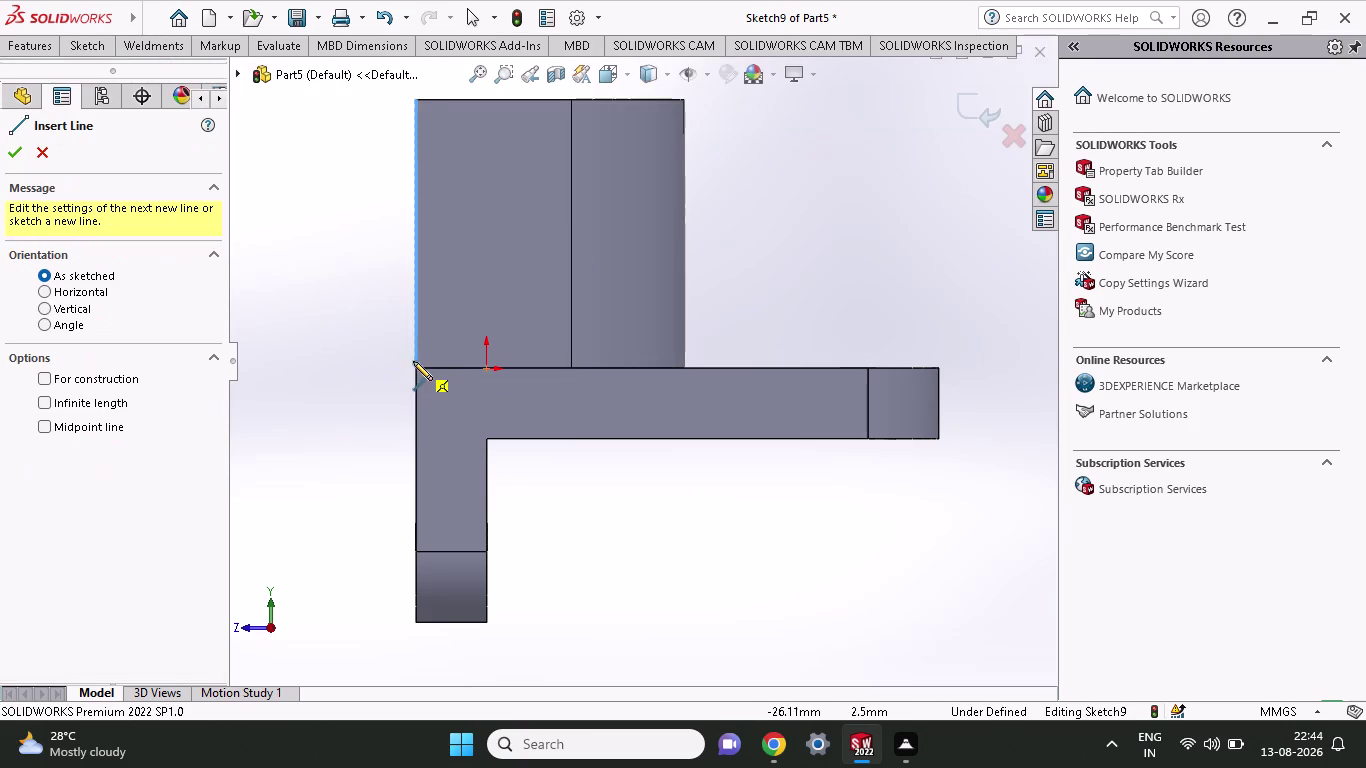
click(416, 366)
click(756, 111)
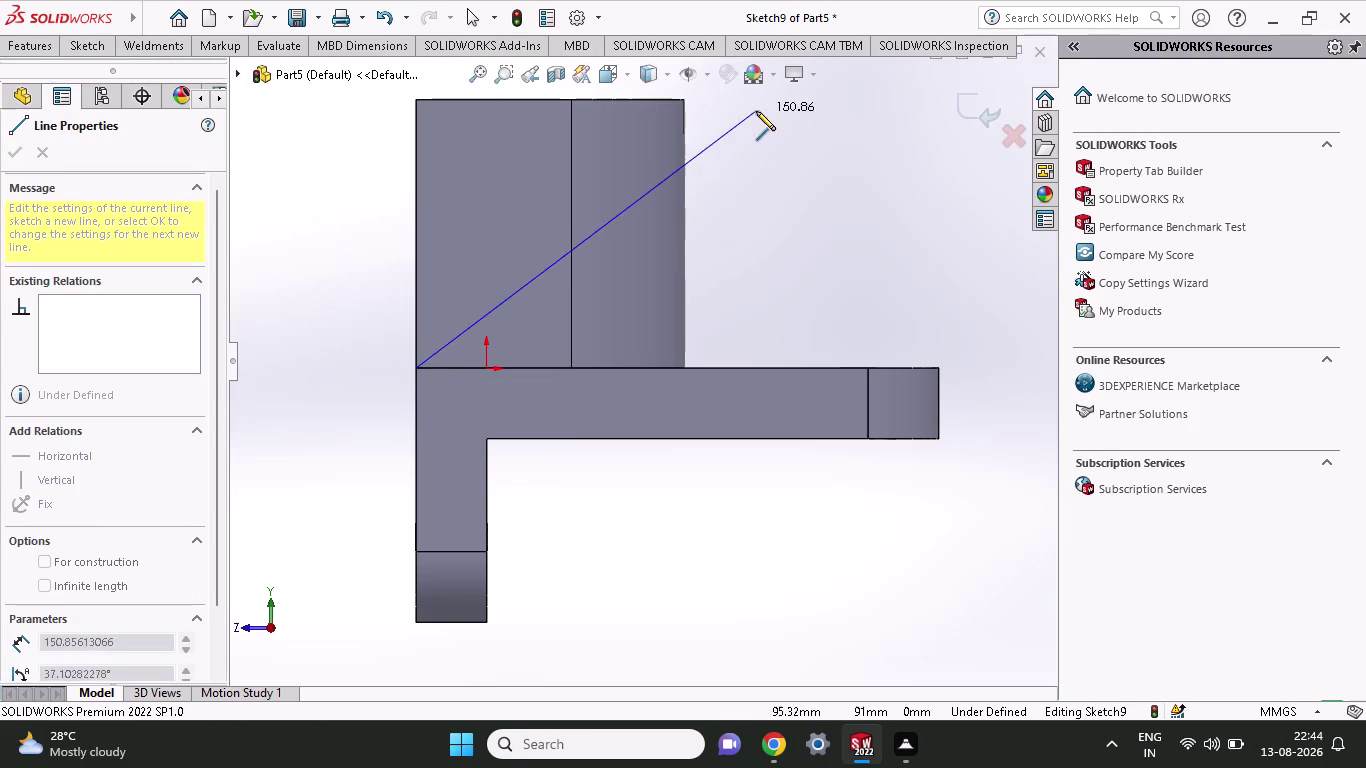
Place an angle dimension between the base's top edge and the slanted line.
click(96, 47)
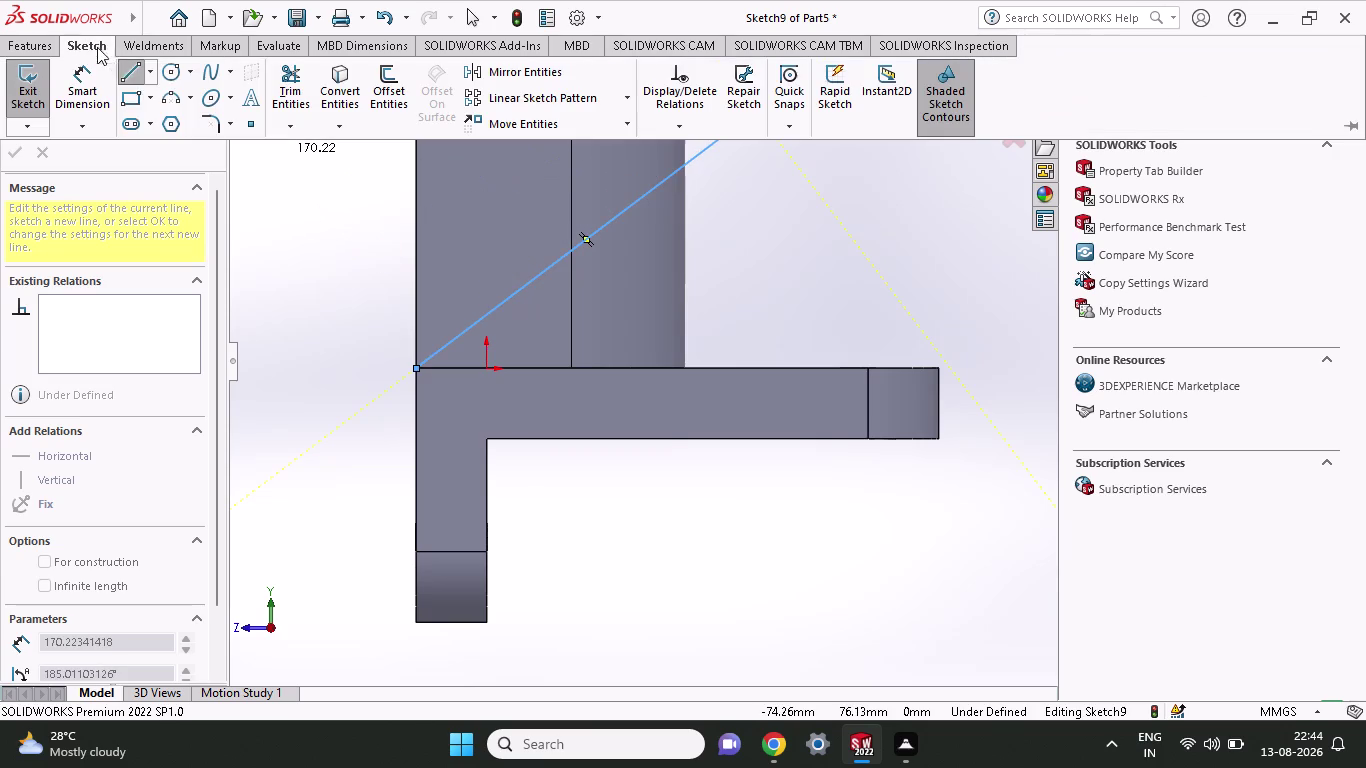
click(94, 89)
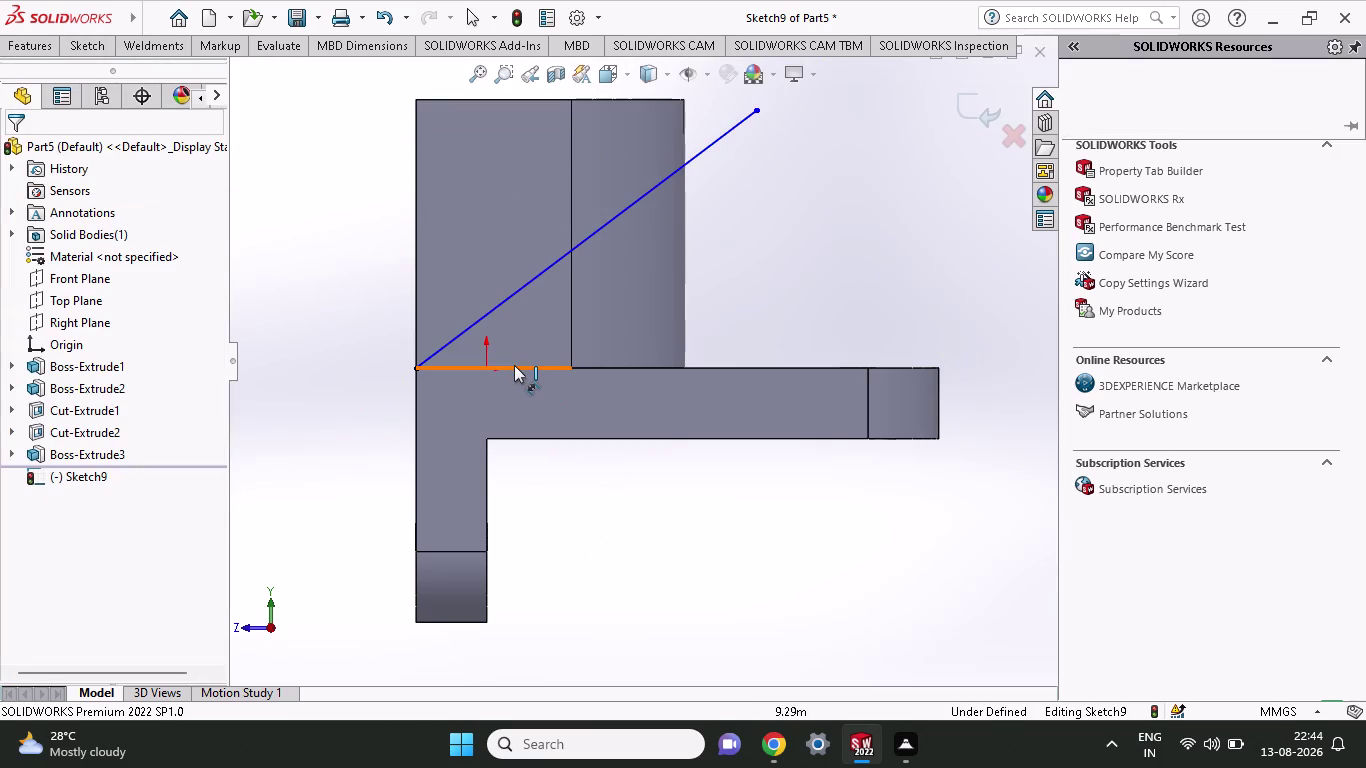
click(514, 365)
click(510, 301)
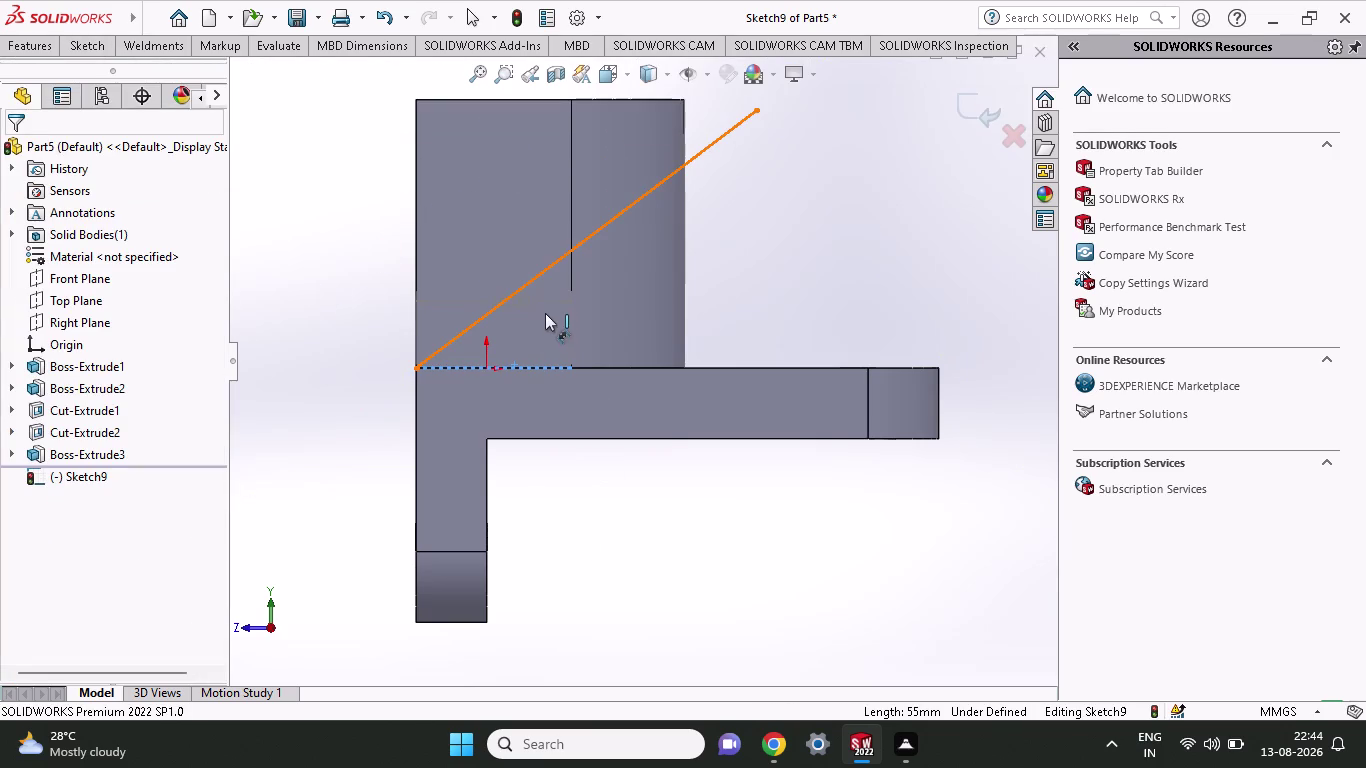
click(547, 331)
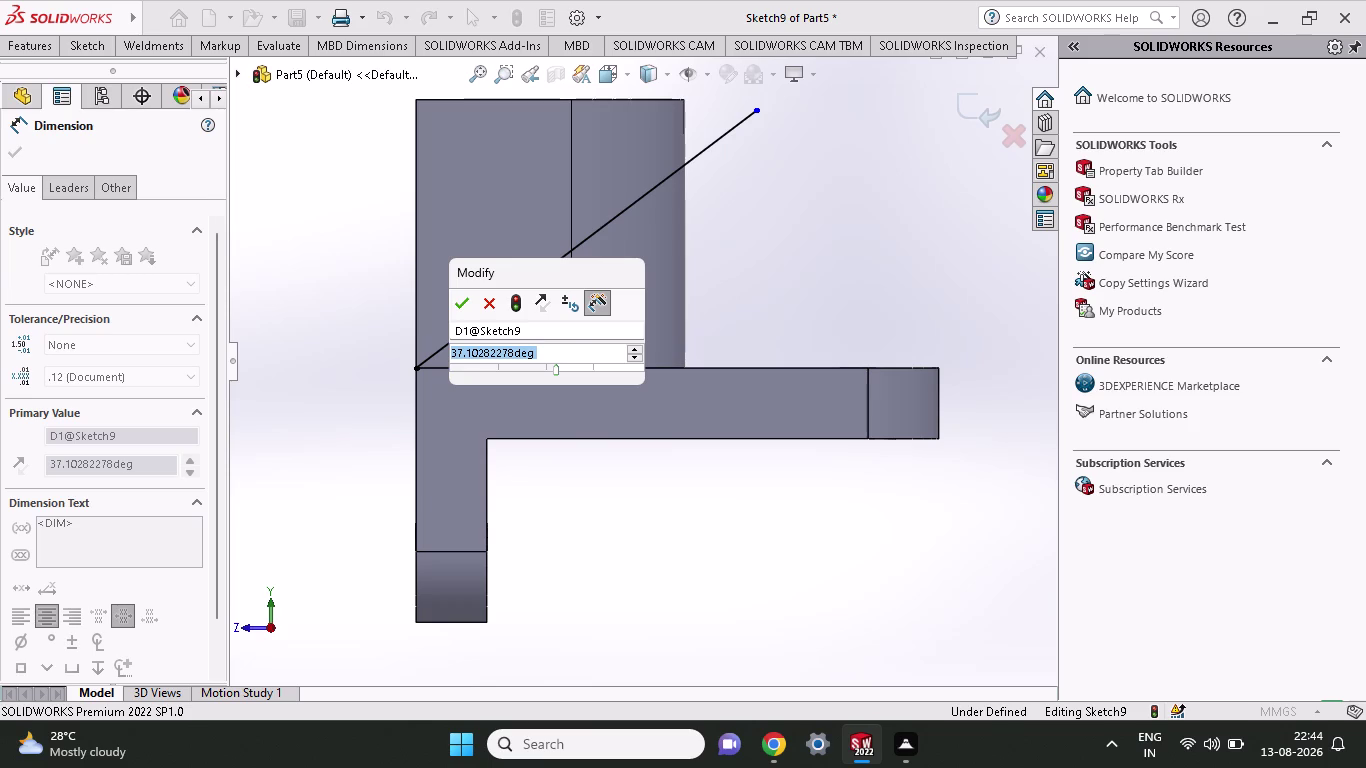
Set the angle between the slanted line and the base edge to 45°.
key(4)
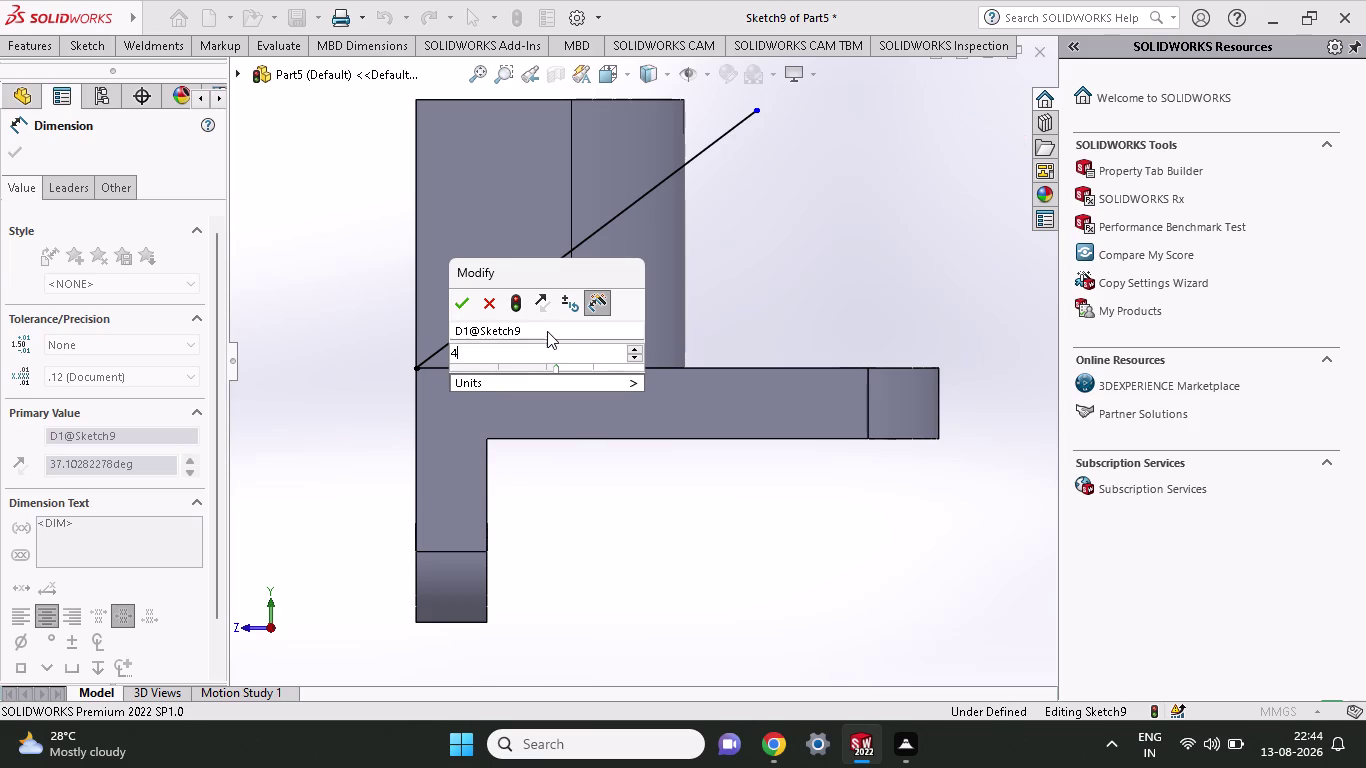
key(5)
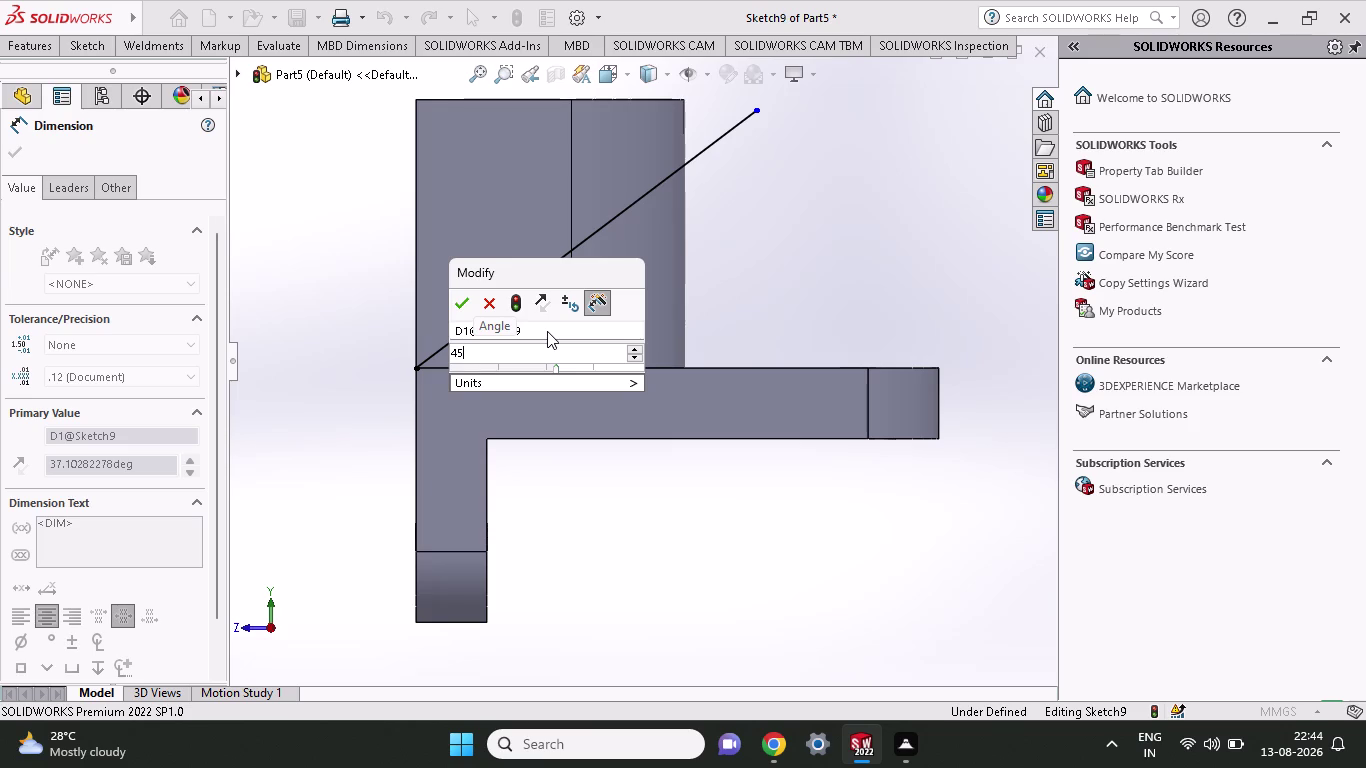
click(453, 310)
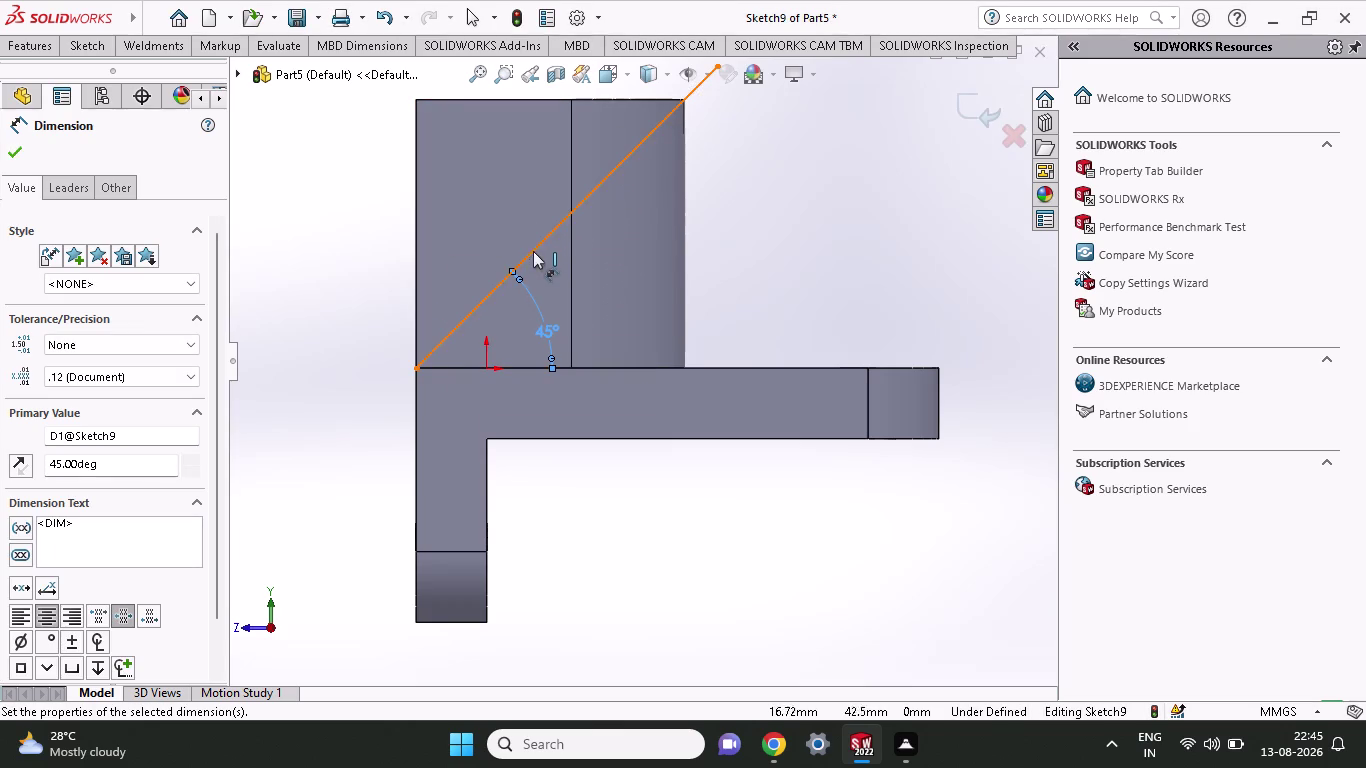
click(87, 41)
click(125, 68)
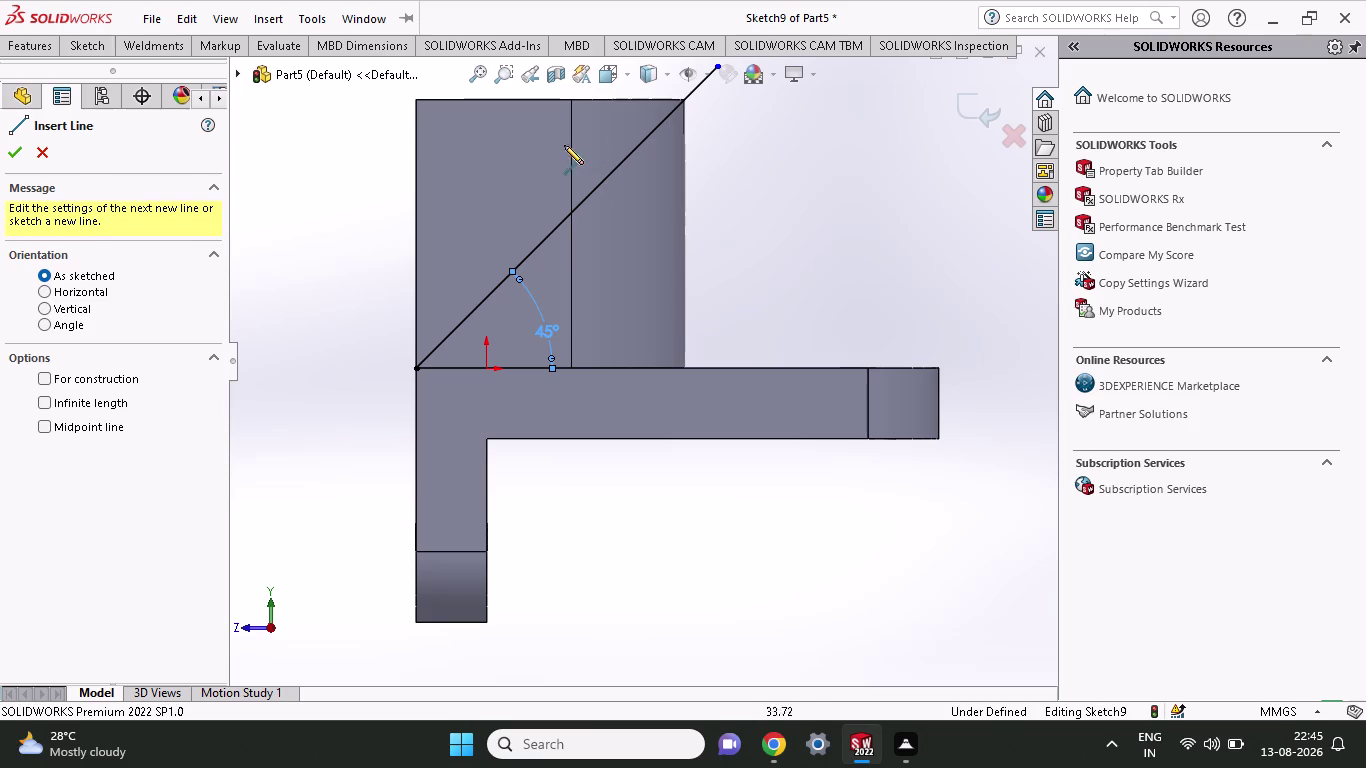
Draw the top edge and left vertical lines closing the triangle with the 45° line.
click(680, 99)
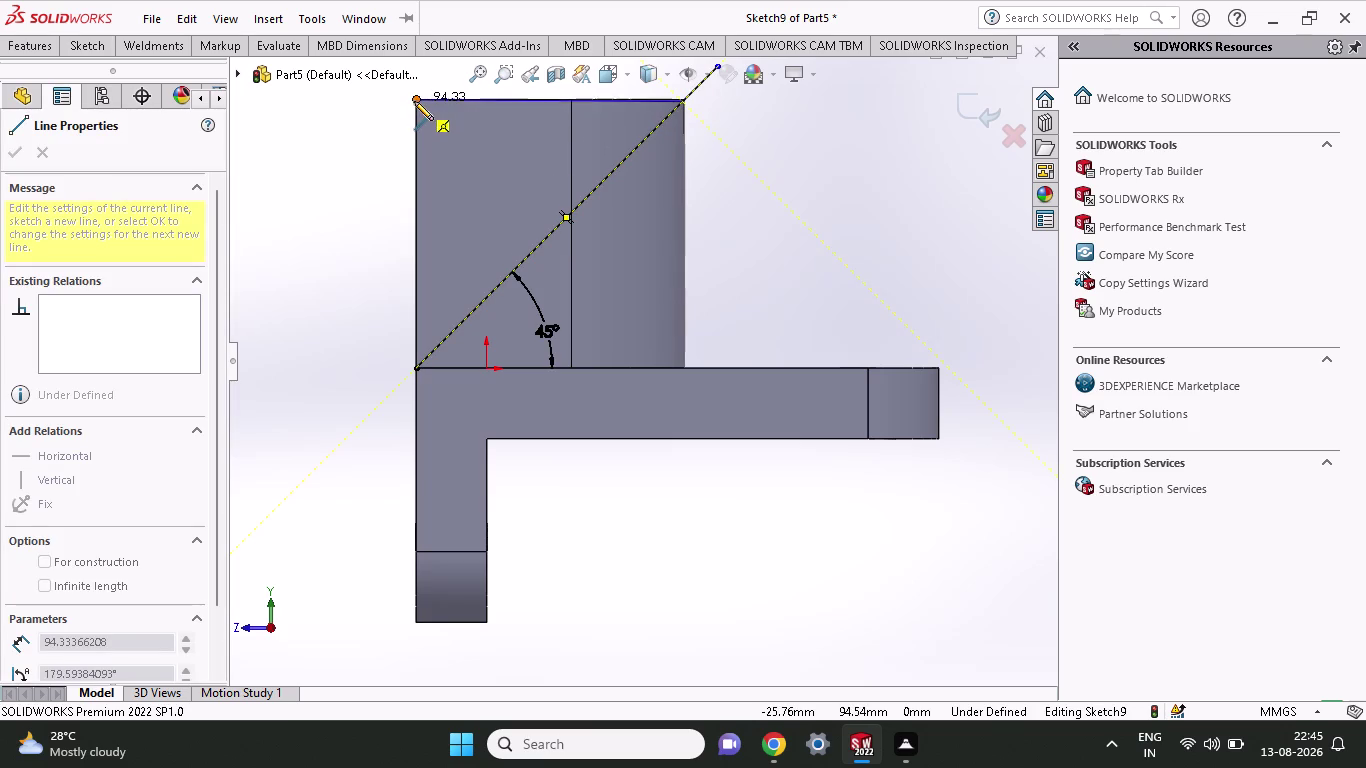
click(414, 101)
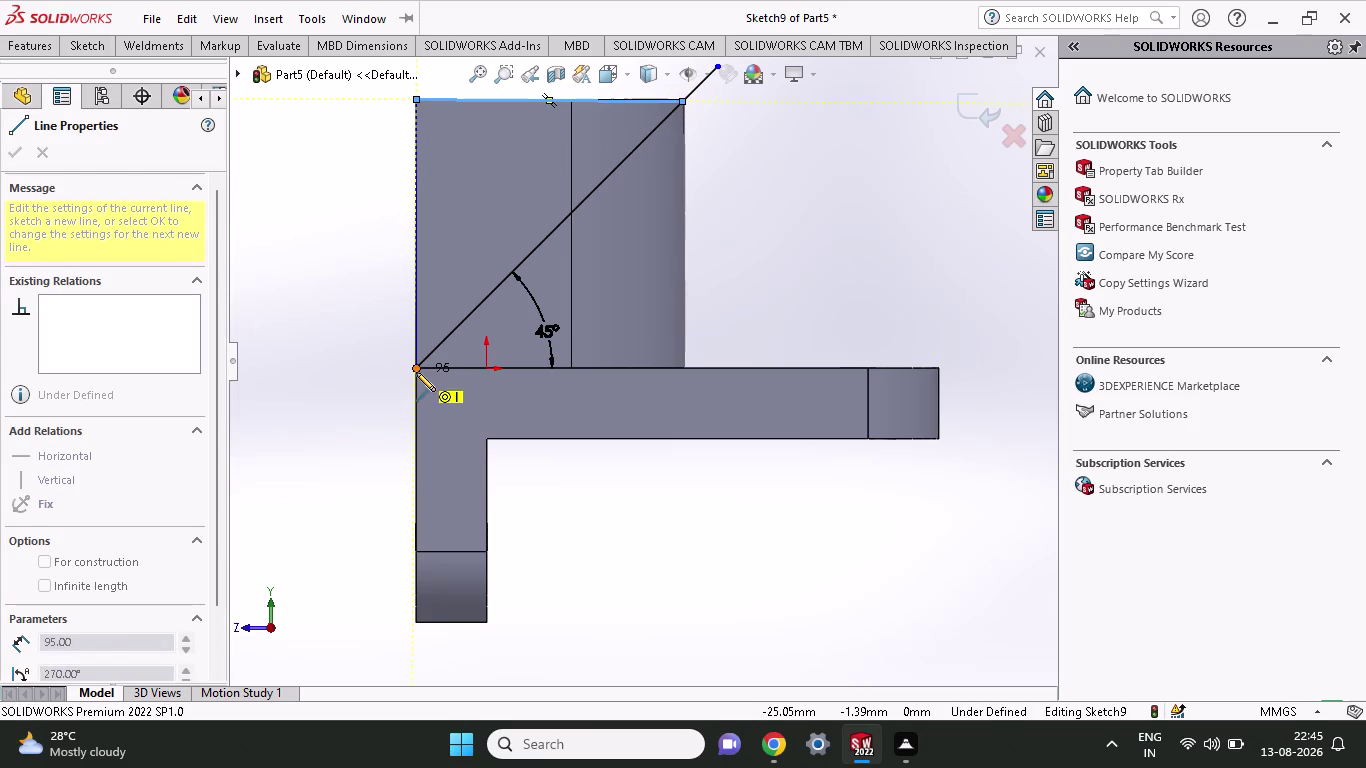
click(416, 372)
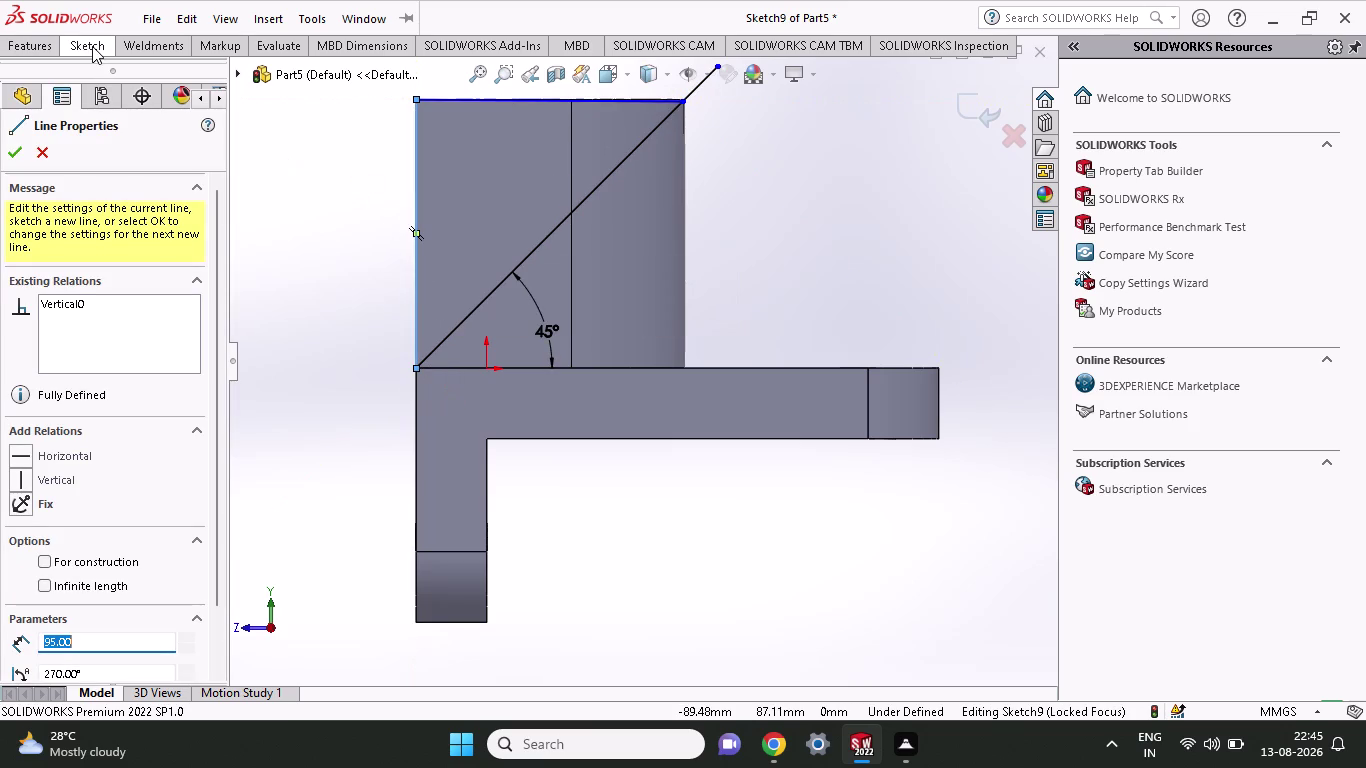
Start an Extruded Cut from the triangular sketch, previewing a 95 mm cut.
click(92, 46)
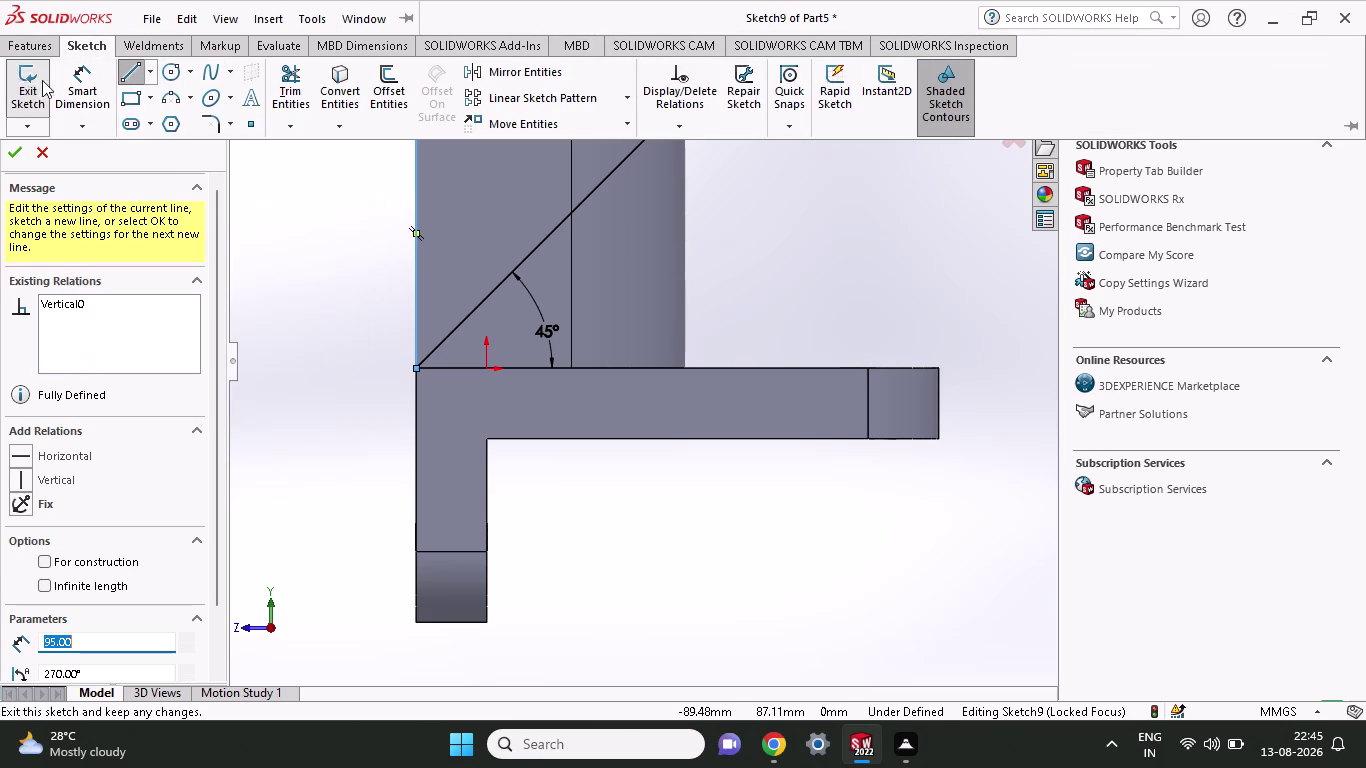
click(37, 51)
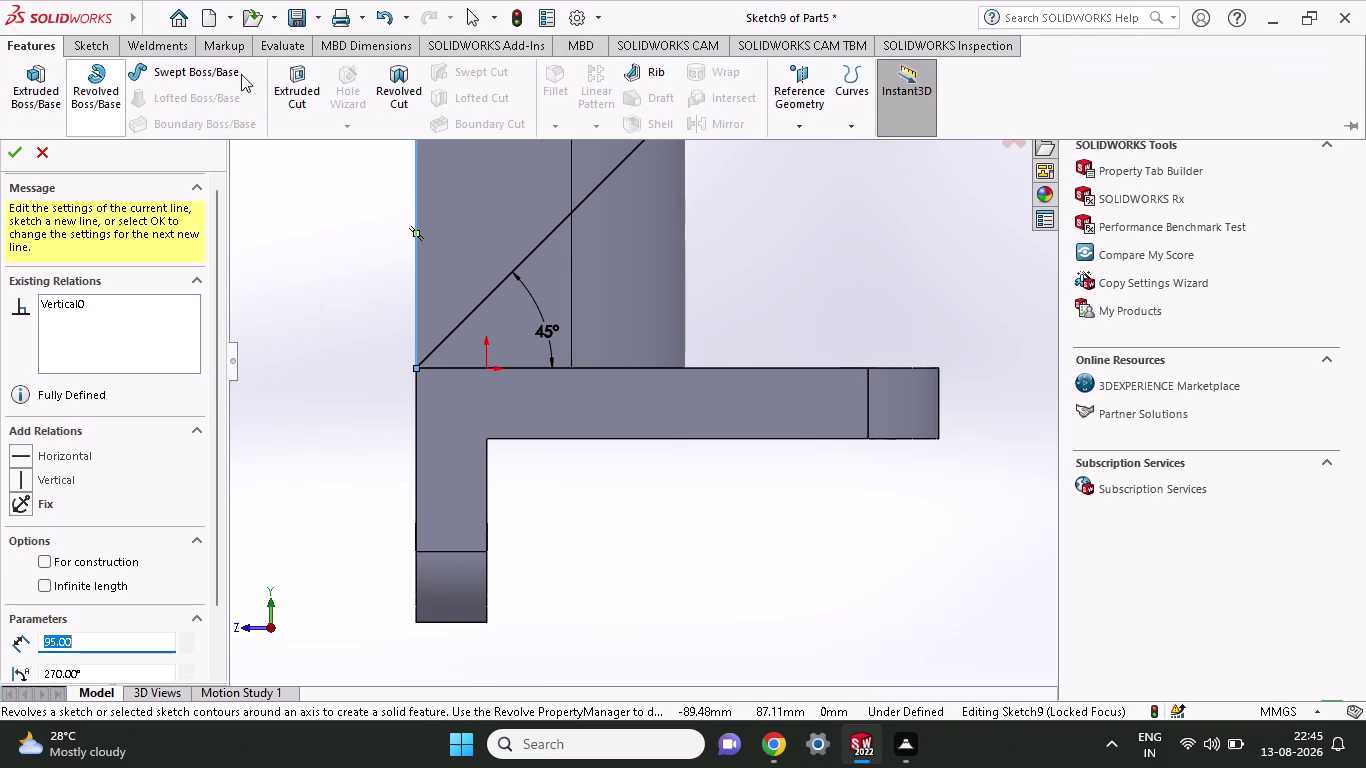
click(294, 75)
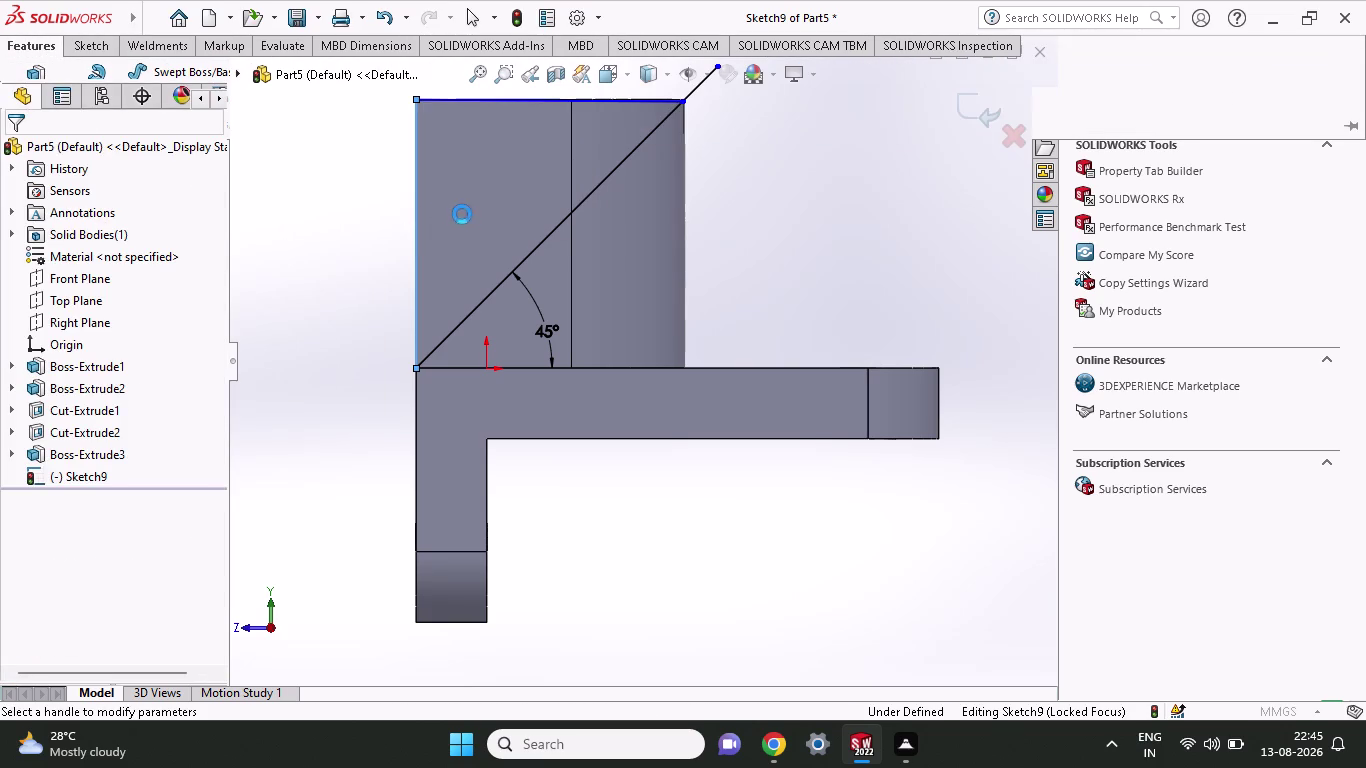
click(482, 222)
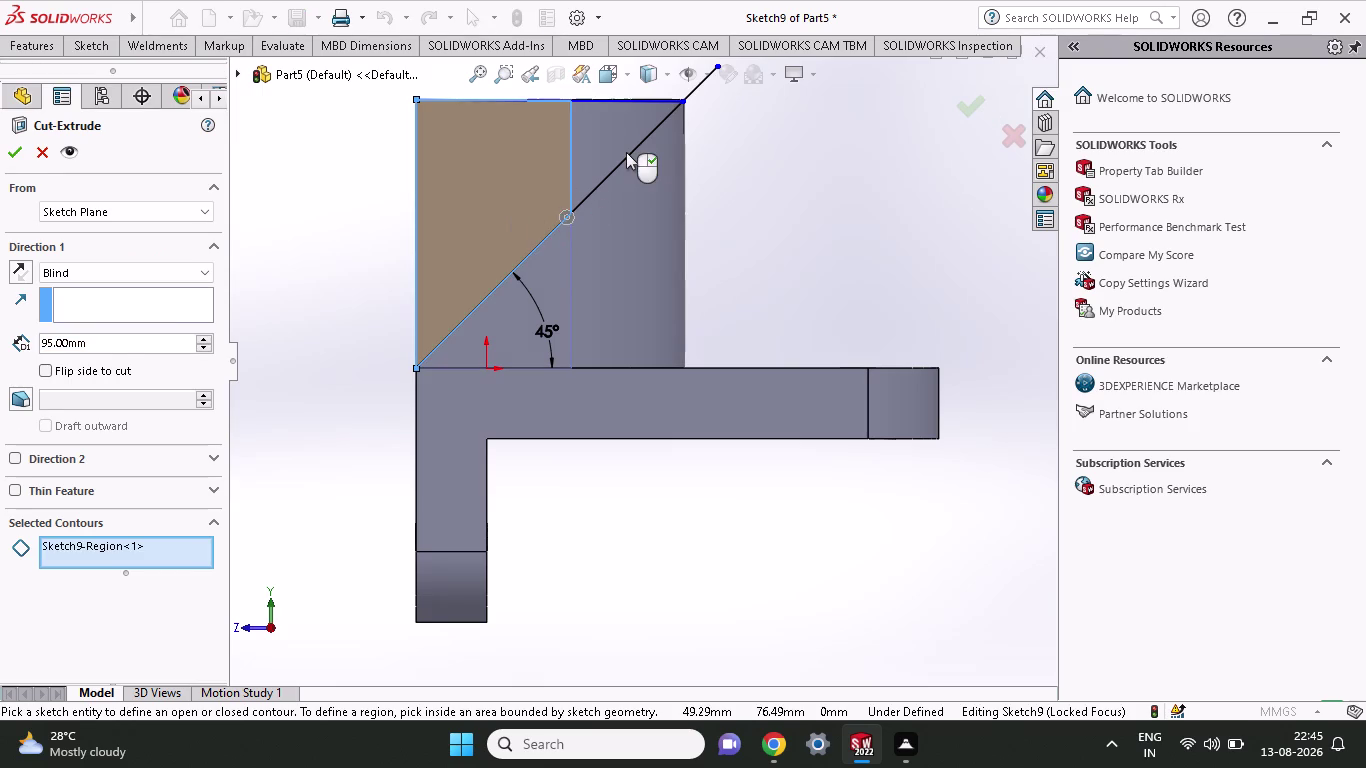
Create Cut-Extrude3 from both triangular regions, then select and delete the lug's rounded top face.
click(626, 152)
middle_drag(346, 283, 389, 306)
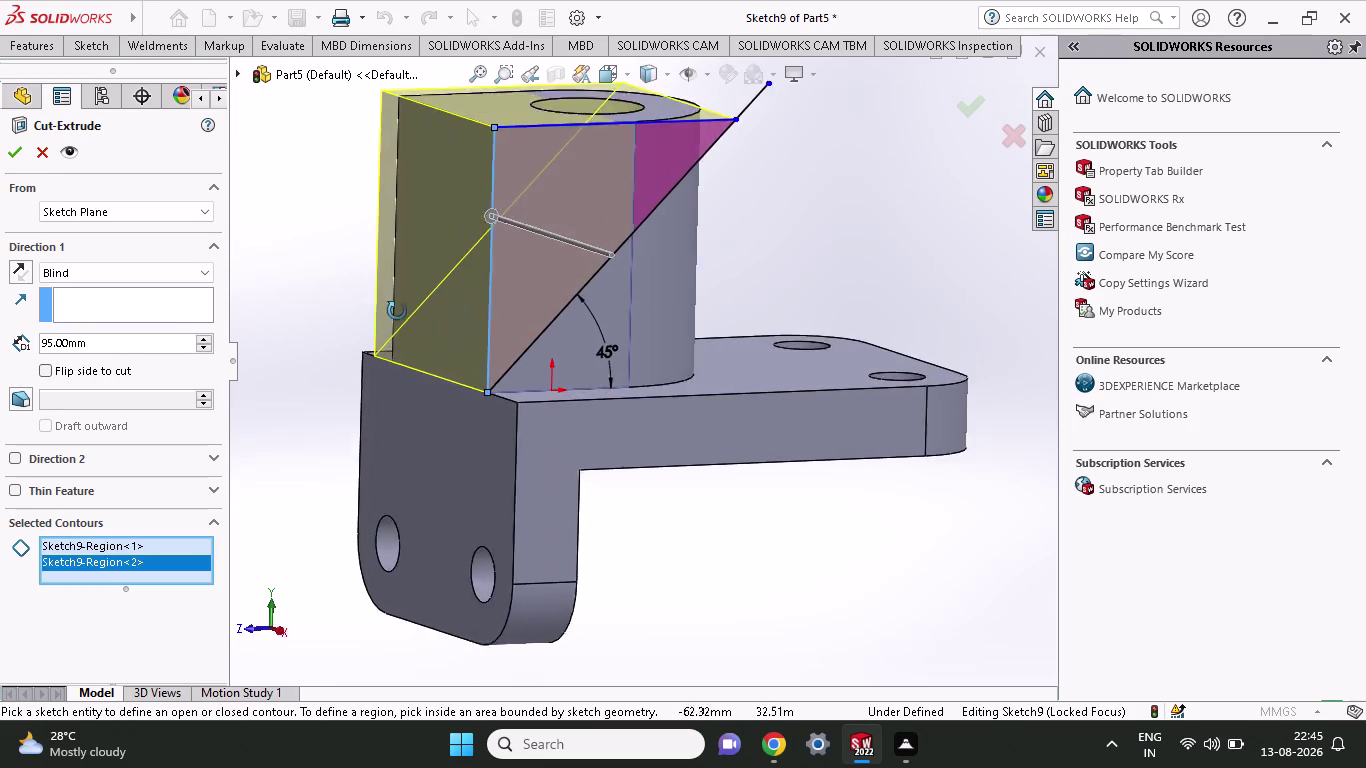
middle_drag(389, 306, 400, 358)
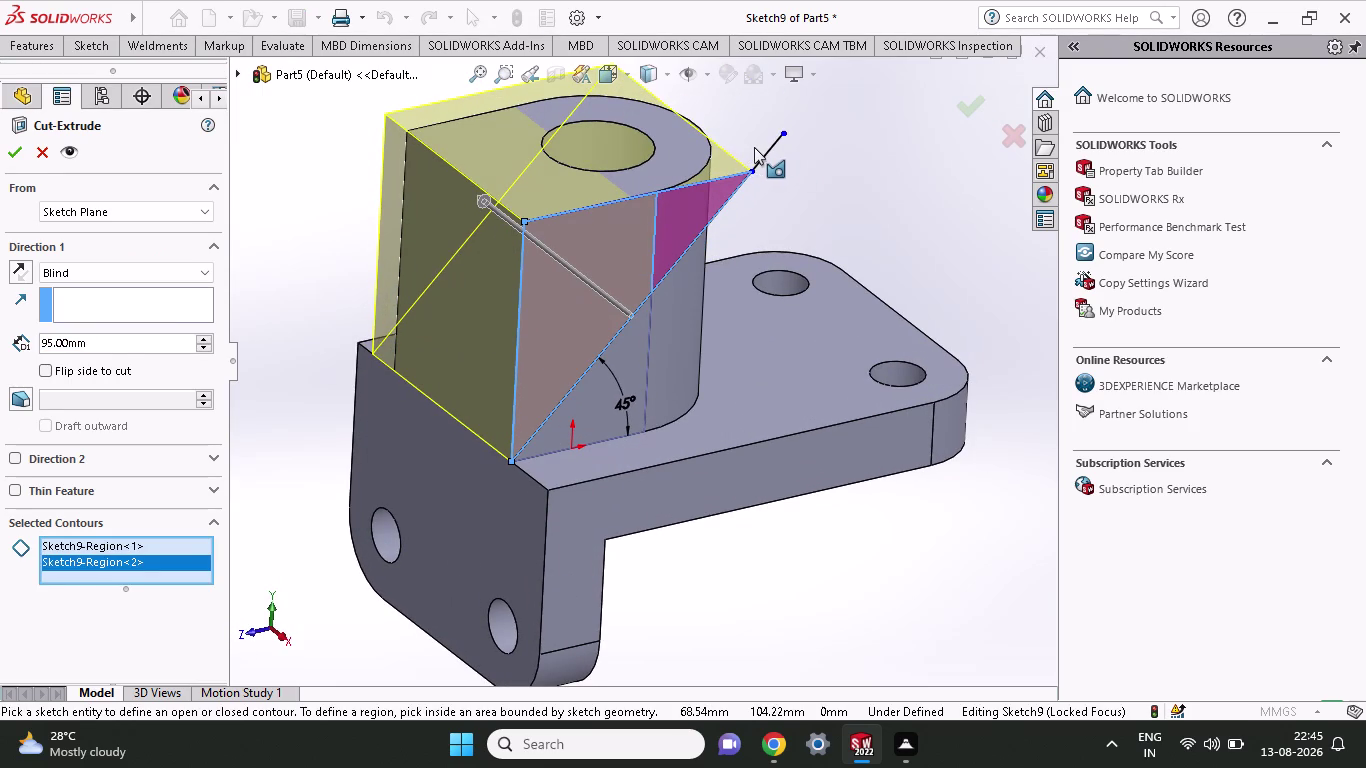
click(22, 147)
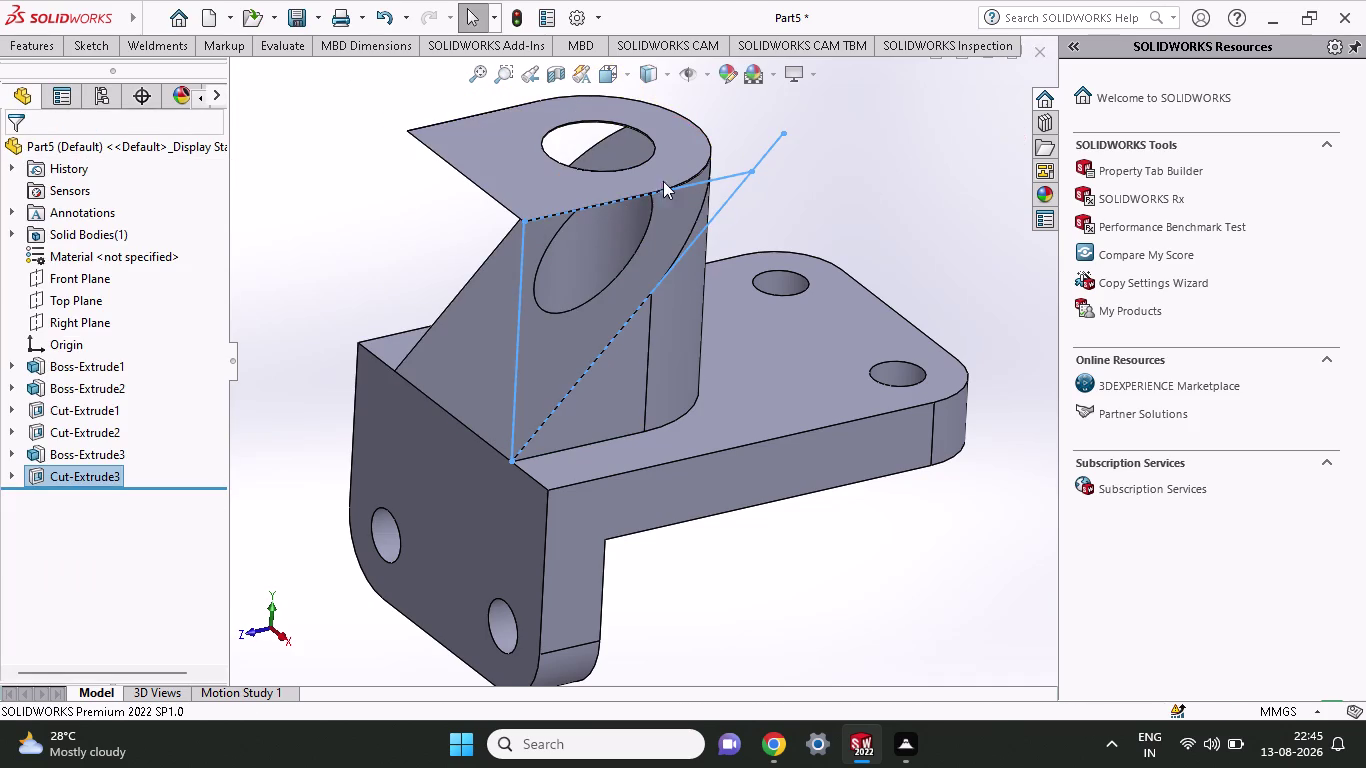
click(538, 186)
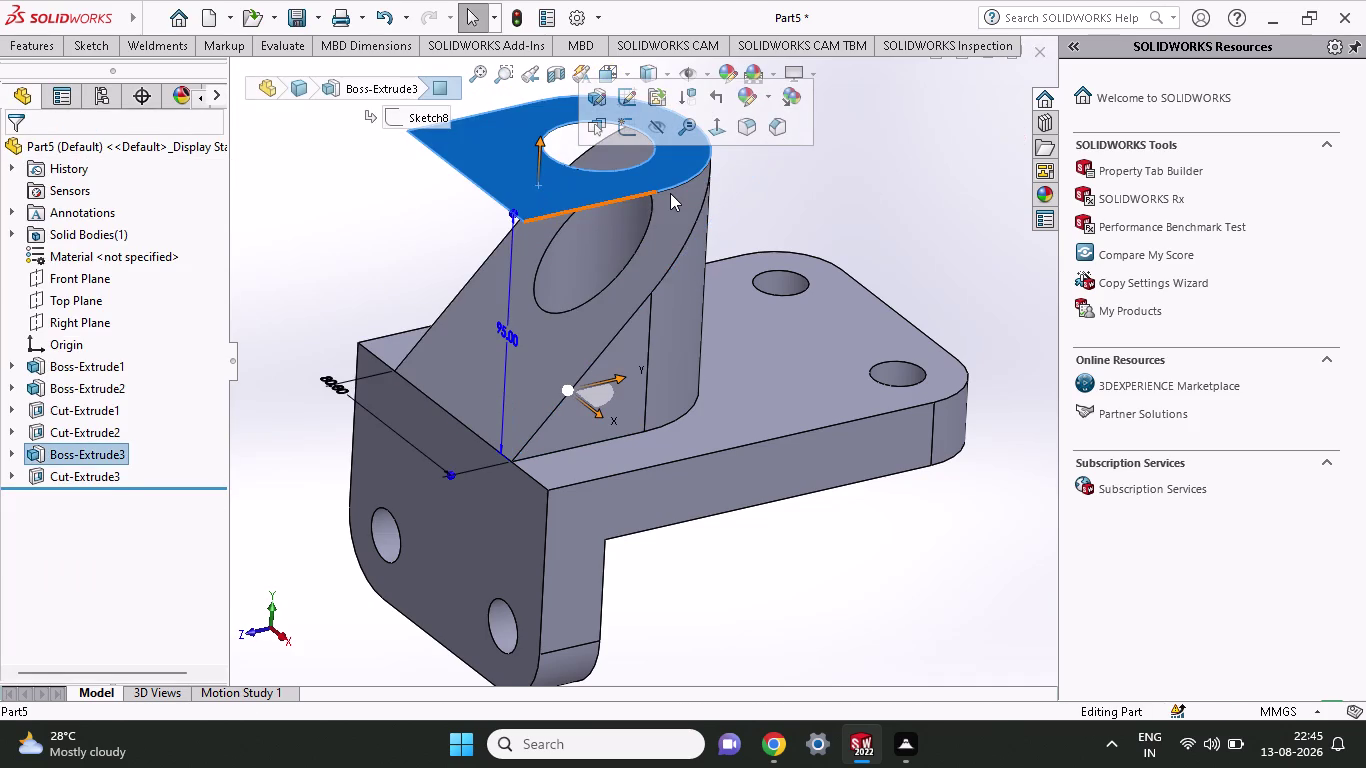
key(Delete)
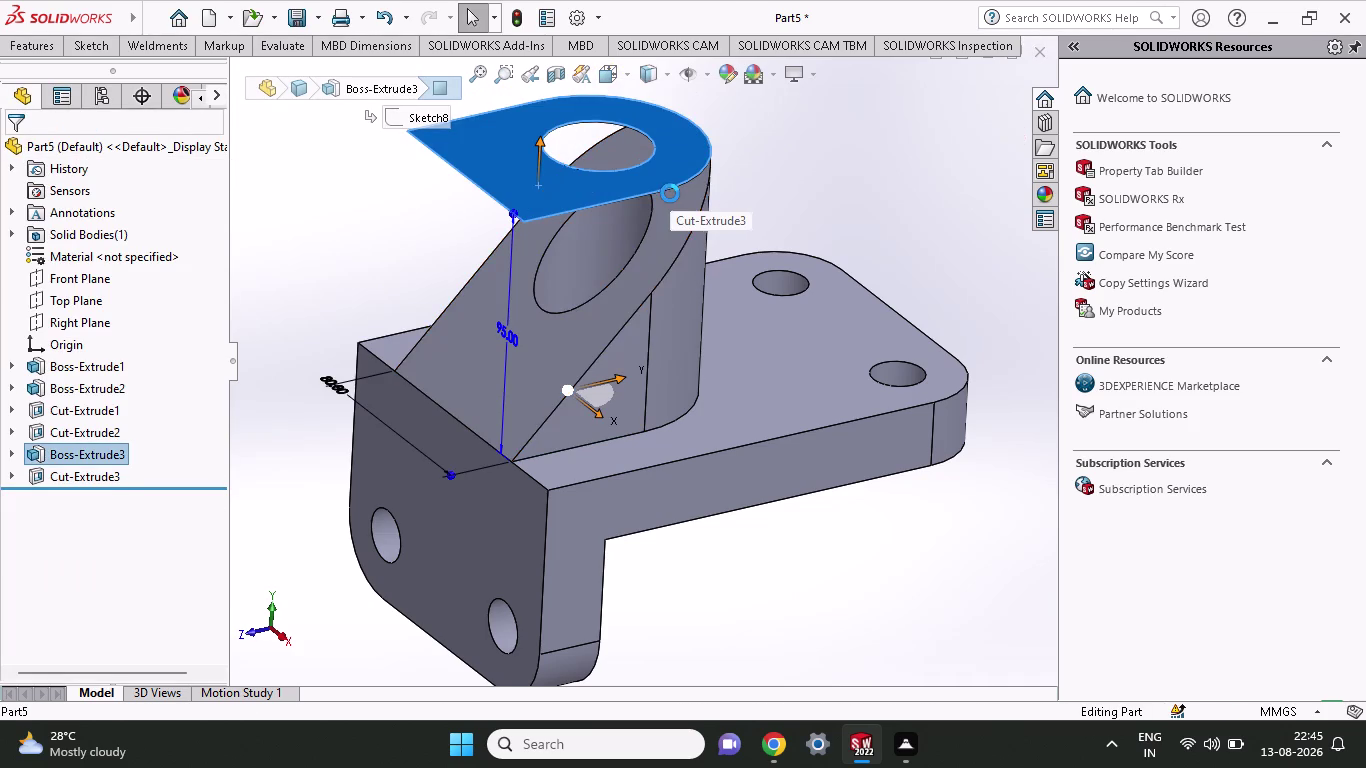